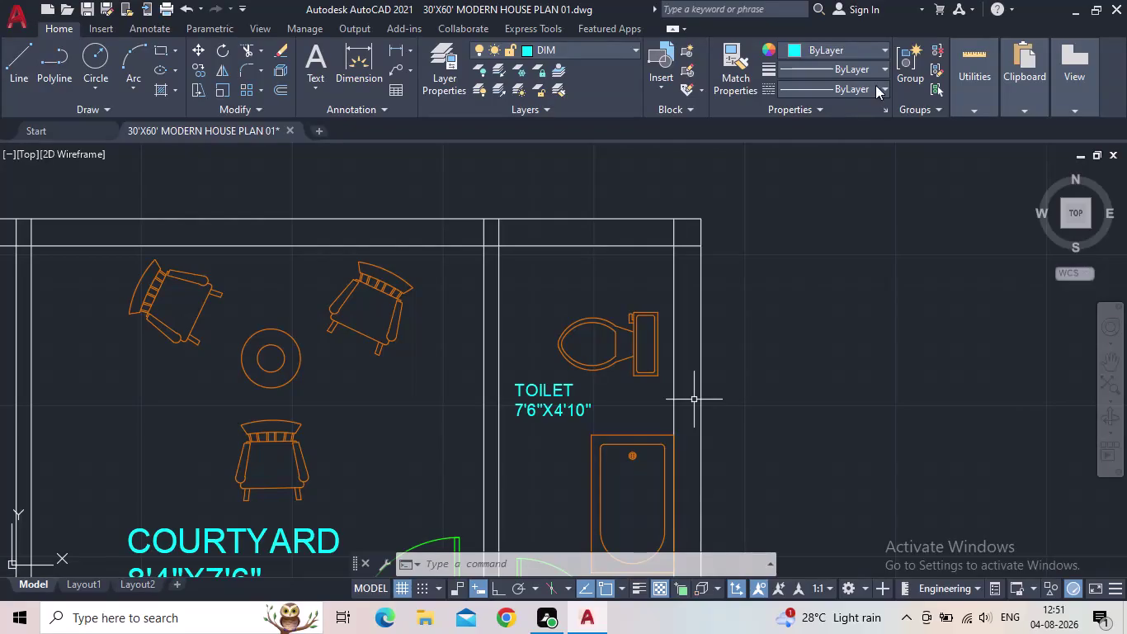
Open the bedroom label beside the double bed and select its old text.
middle_drag(638, 402, 663, 264)
scroll(down, 3)
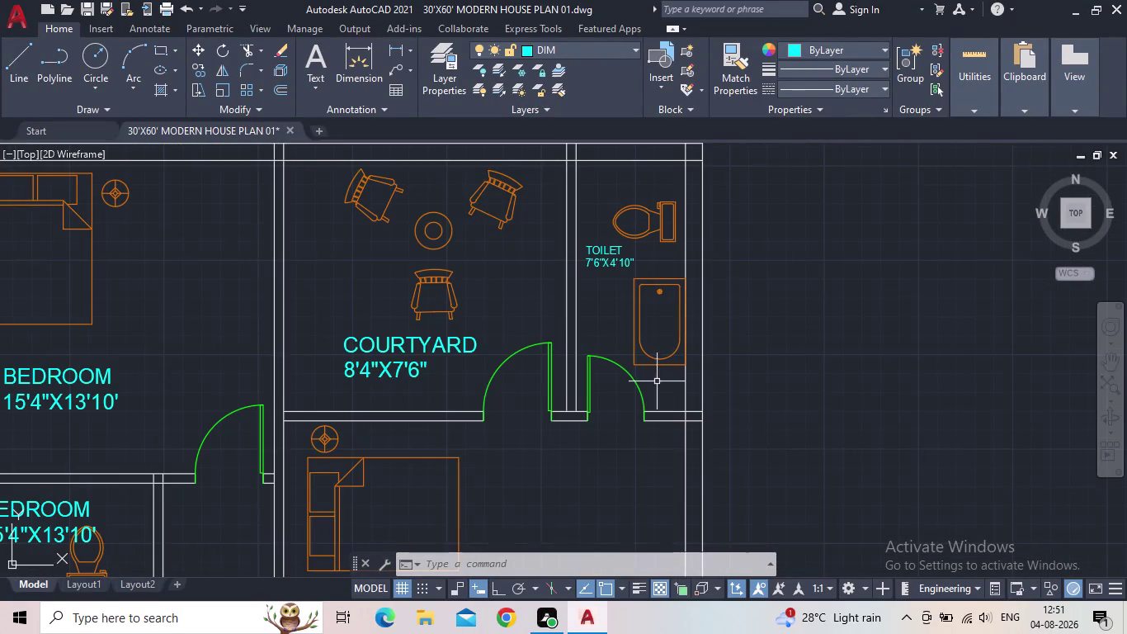
middle_drag(659, 409, 670, 375)
middle_drag(589, 390, 563, 214)
scroll(down, 3)
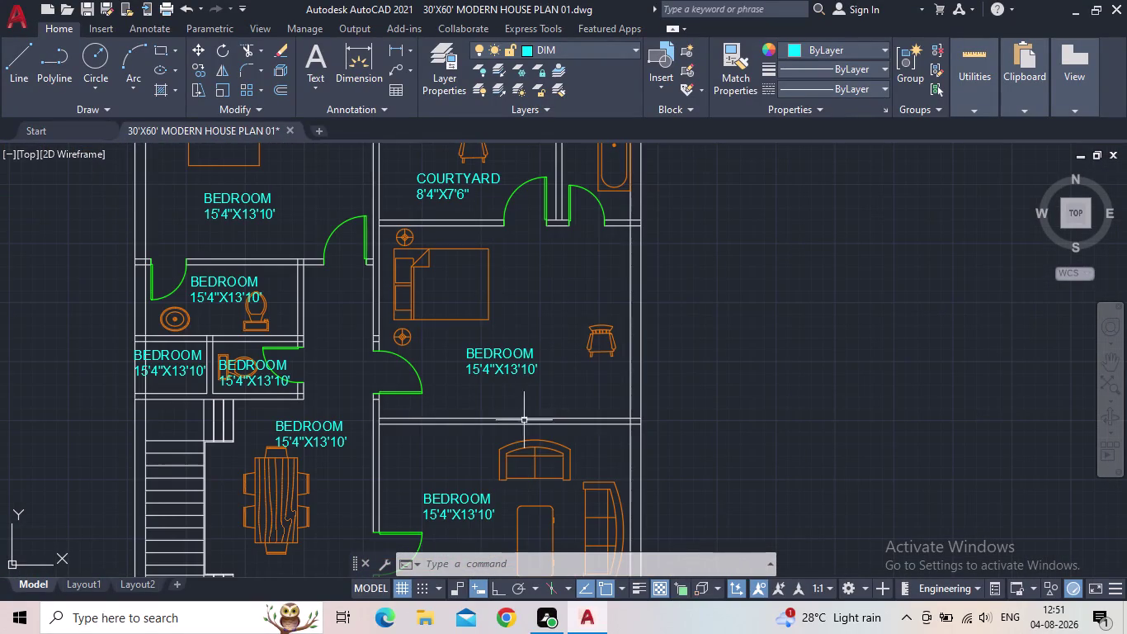
double_click(515, 366)
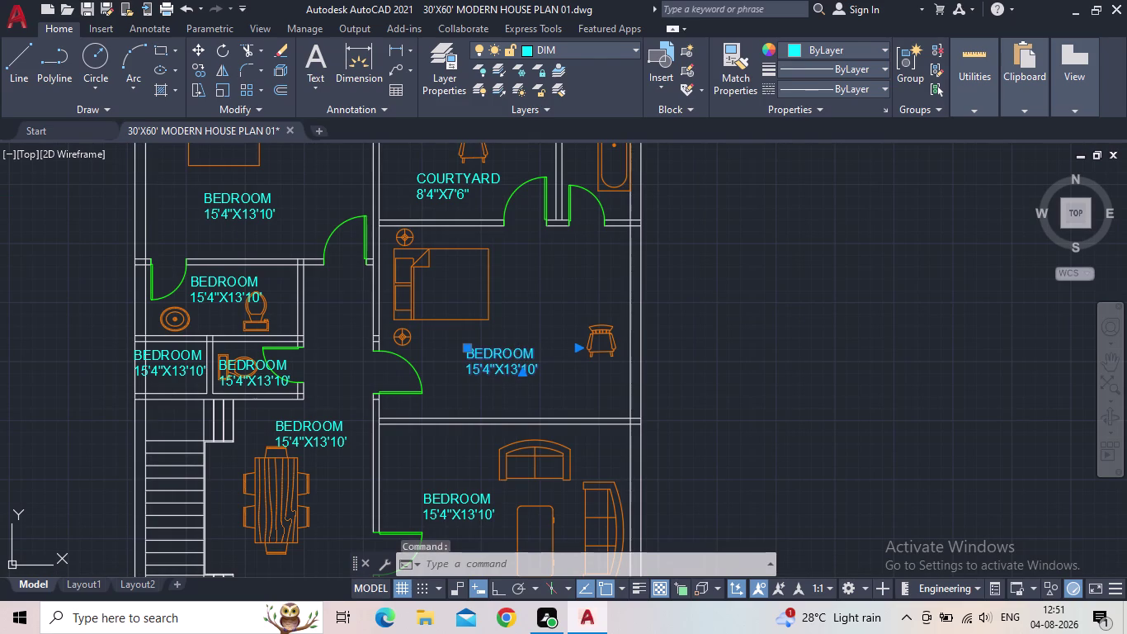
drag(552, 372, 457, 350)
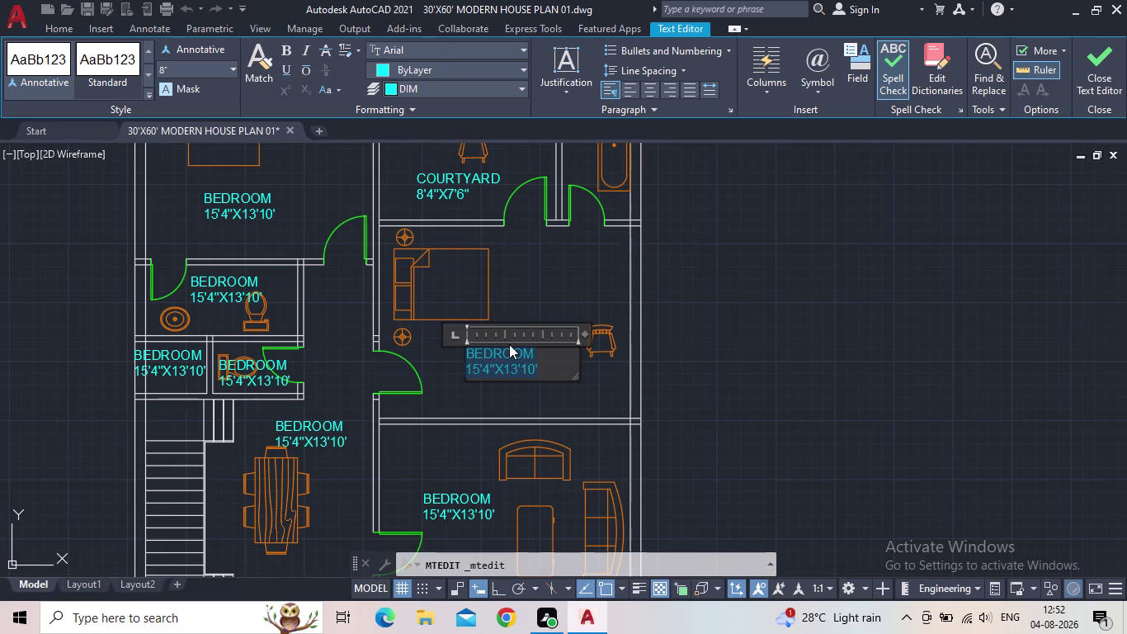
Replace it with BEDROOM and 16'0"X13'7" on a second line, then close the editor.
text(BED)
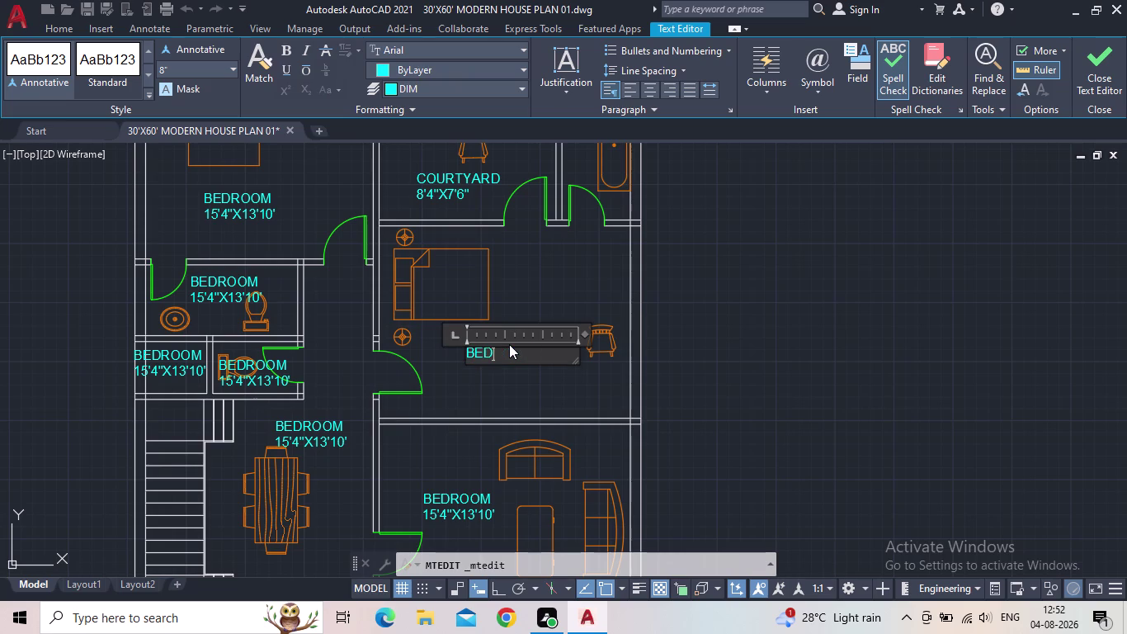
text(ROO)
key(m)
key(Return)
text(16)
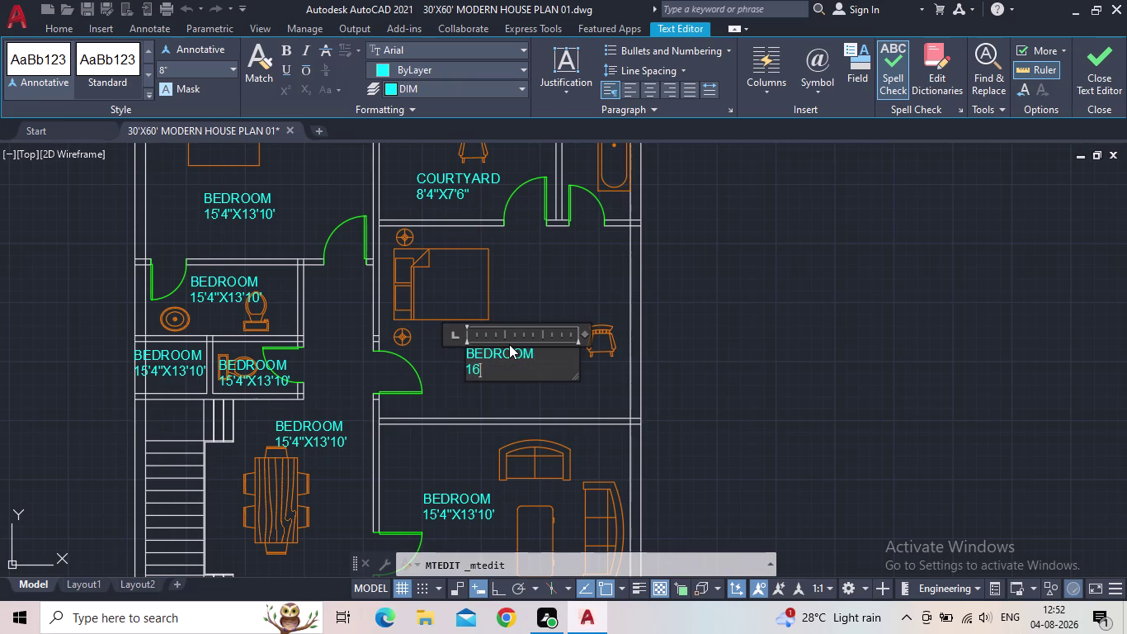
text('0")
key(x)
text(13)
text(')
text(7")
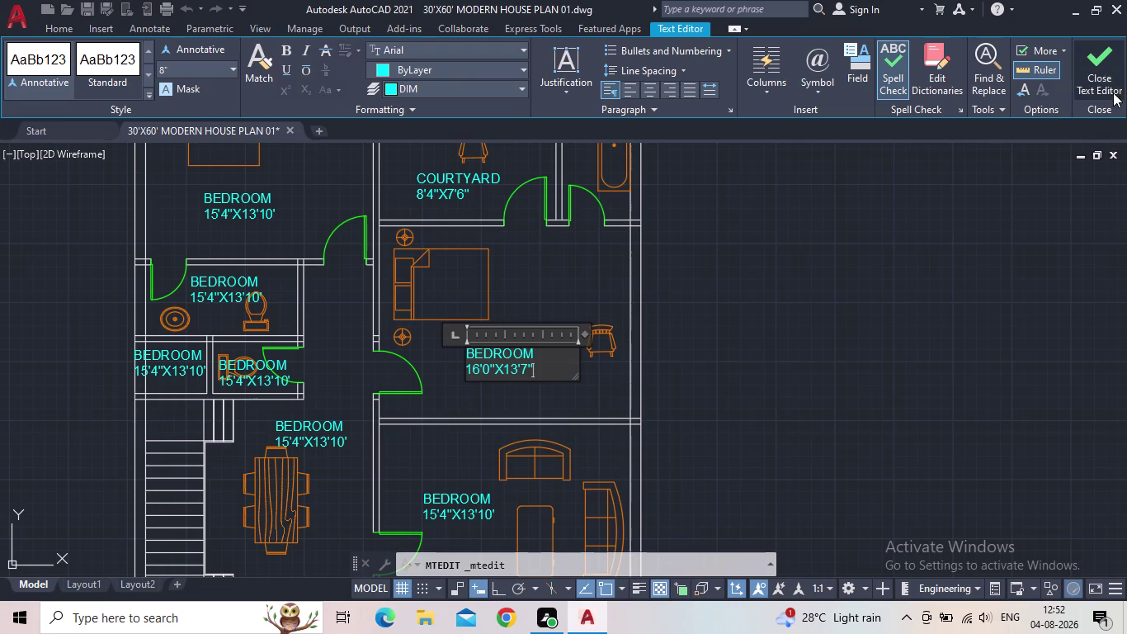
click(1107, 69)
middle_drag(697, 348, 731, 292)
scroll(down, 3)
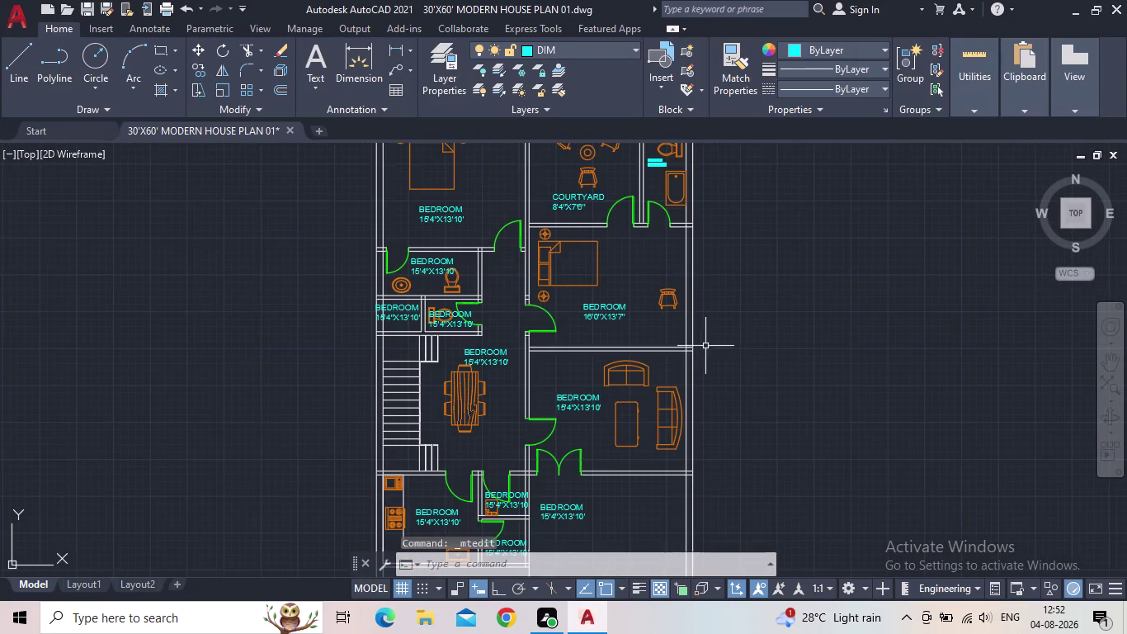
Open the small room's label near the stairs and select its old text.
middle_drag(635, 345, 639, 372)
scroll(up, 3)
middle_drag(664, 299, 739, 263)
double_click(399, 371)
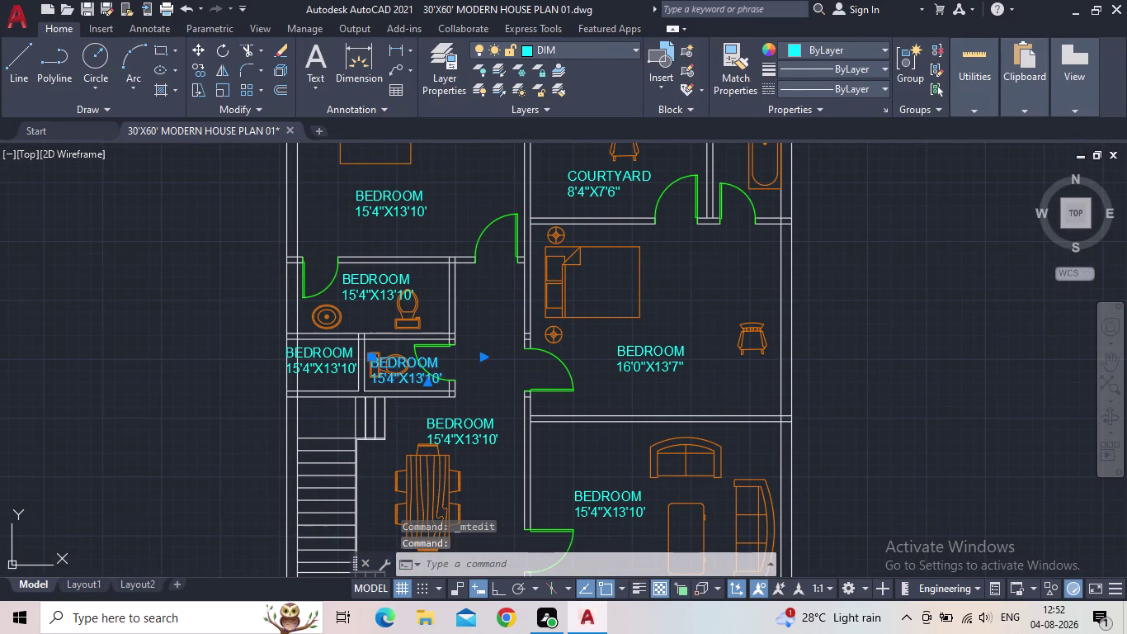
drag(452, 379, 348, 367)
Type TOILET with 6'0"X4'4" on a second line.
text(T)
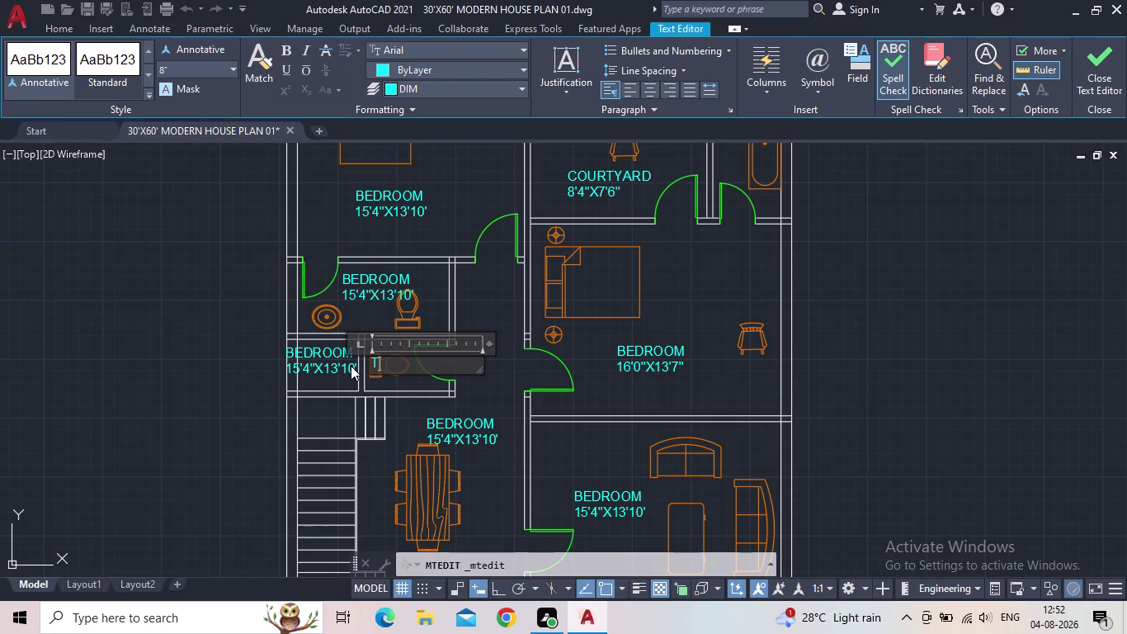
text(OILET)
key(Return)
text(6)
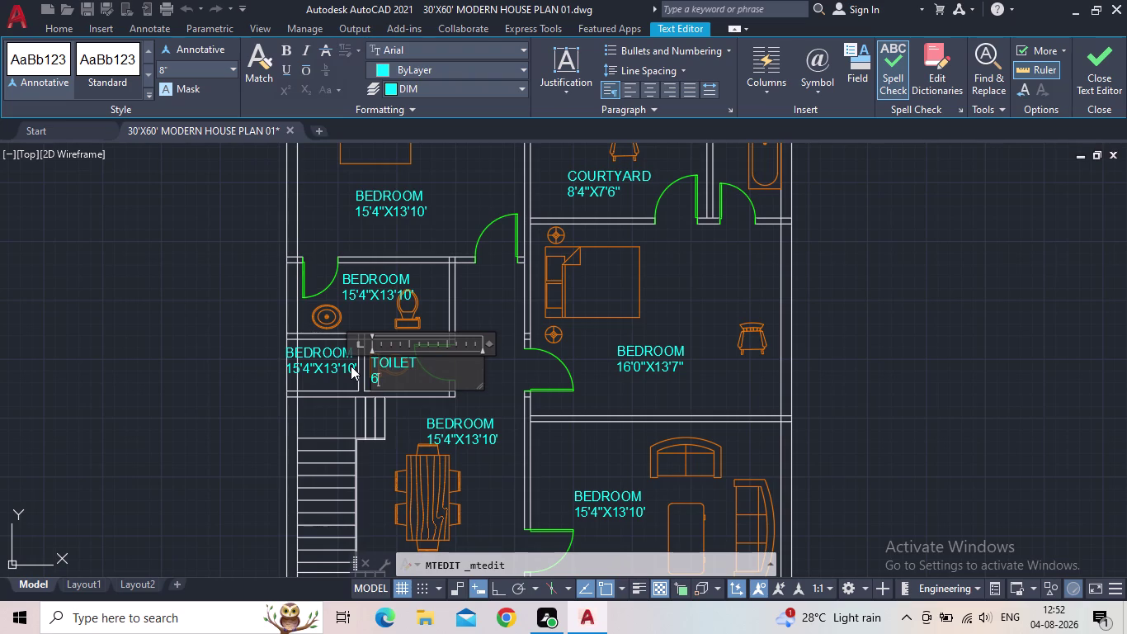
text('0")
key(x)
text(4')
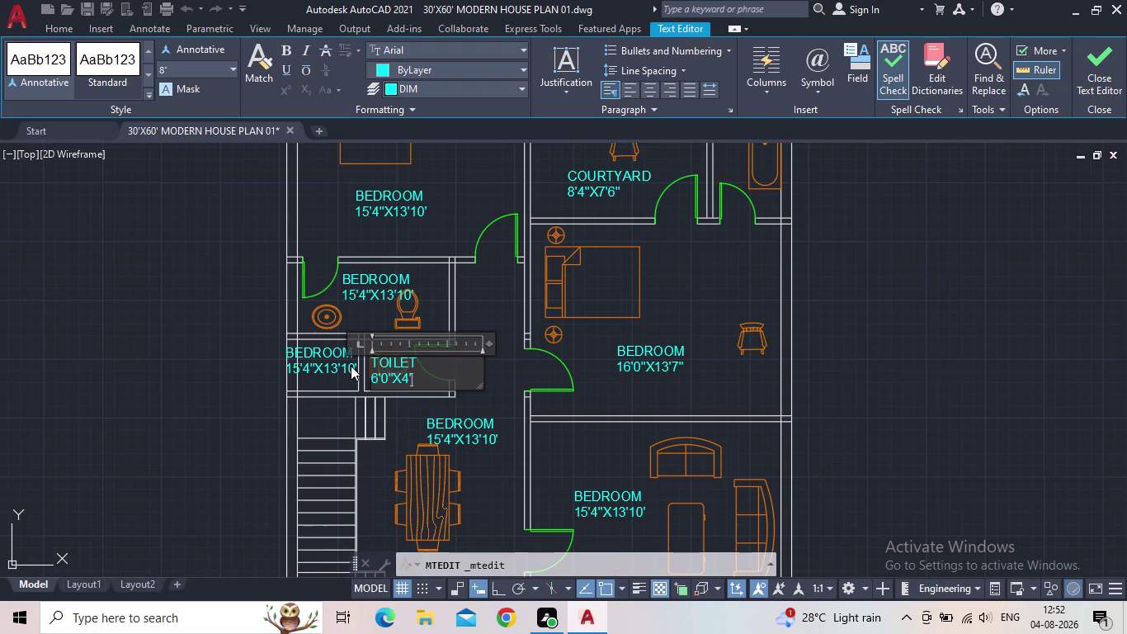
key(4)
key(shift+quotedbl)
Set the TOILET label's text height to 5" and close the editor.
drag(426, 377, 370, 363)
click(207, 66)
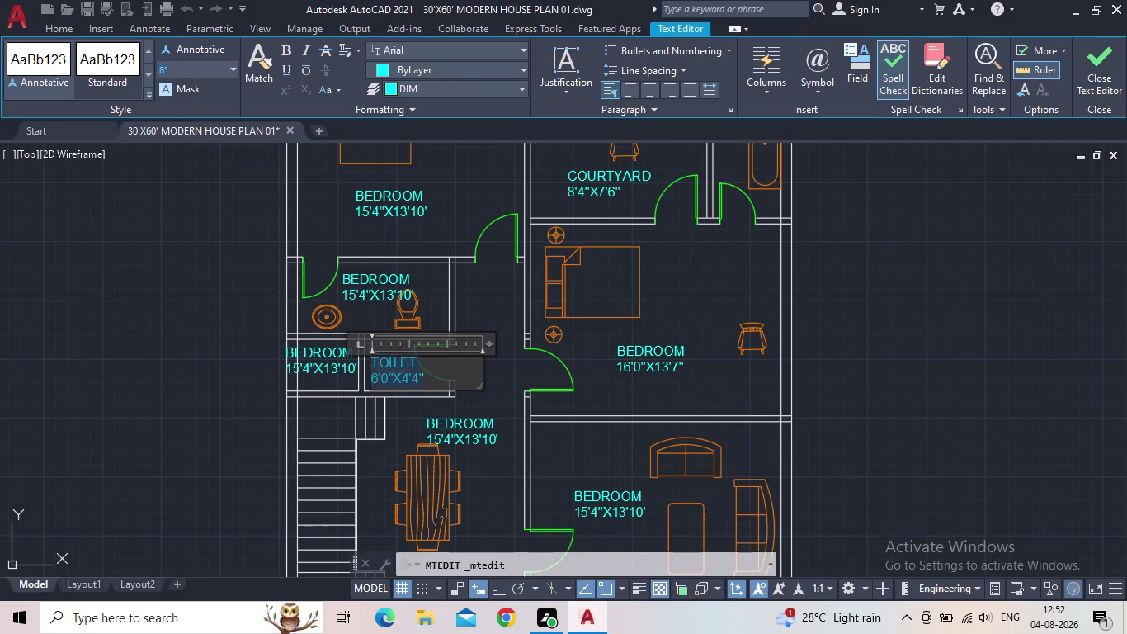
text(5")
key(Return)
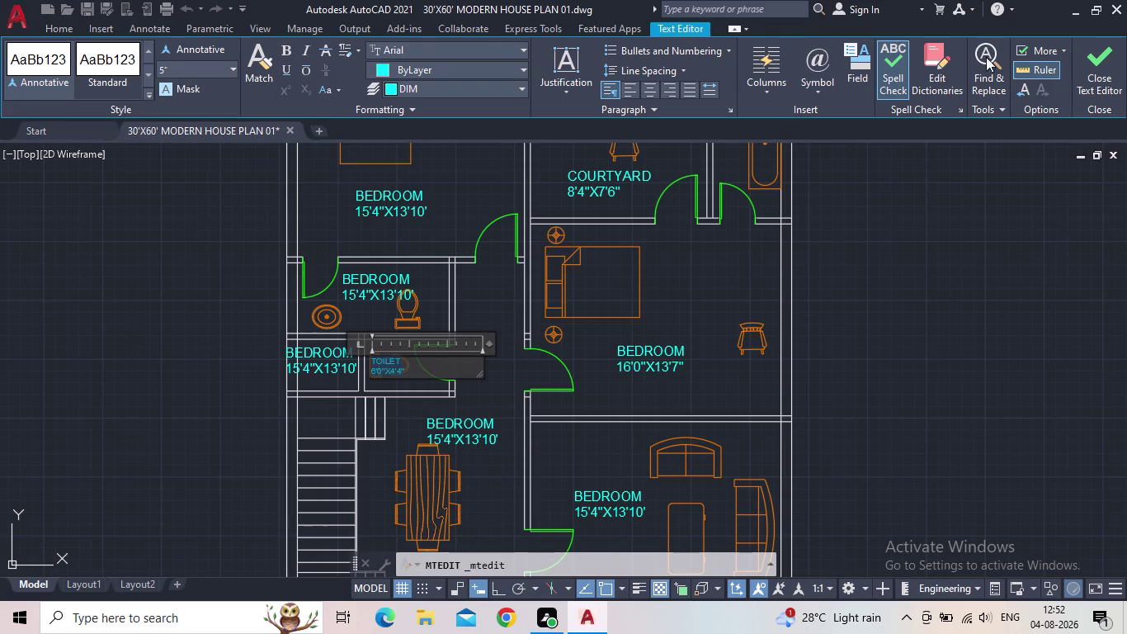
click(1100, 73)
Move the TOILET label beside the toilet fixture.
scroll(up, 3)
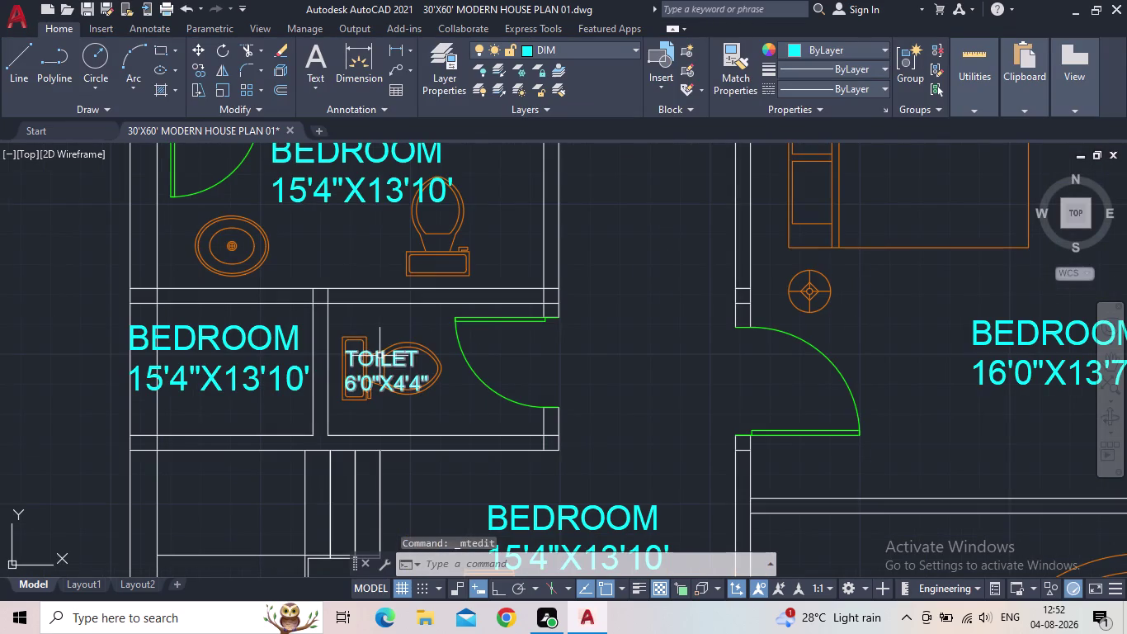
click(379, 355)
click(348, 352)
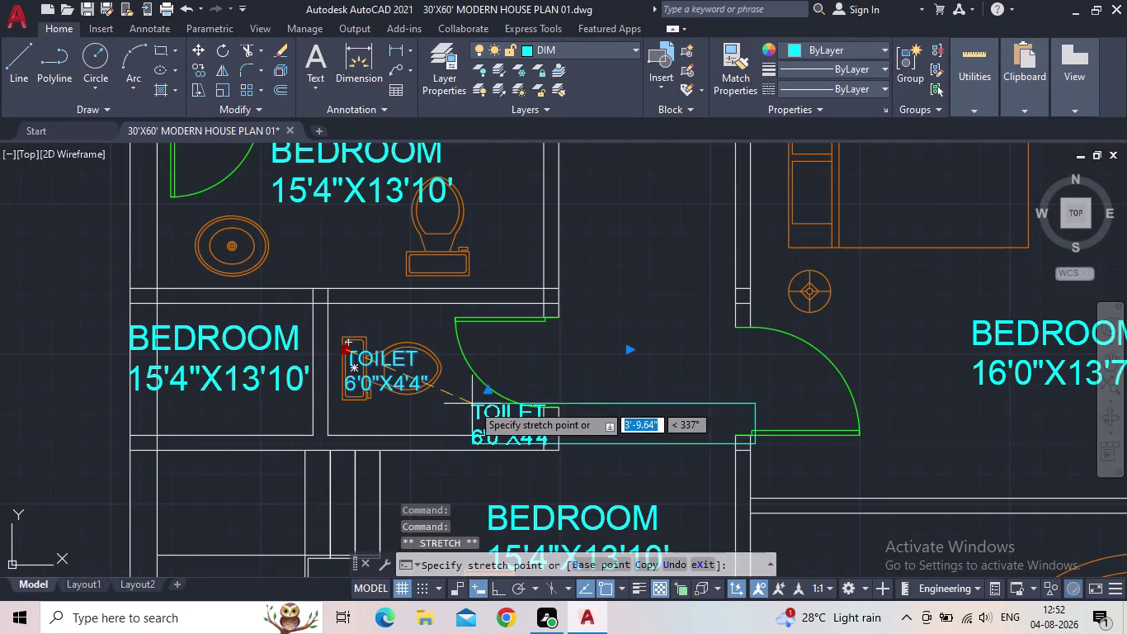
click(443, 380)
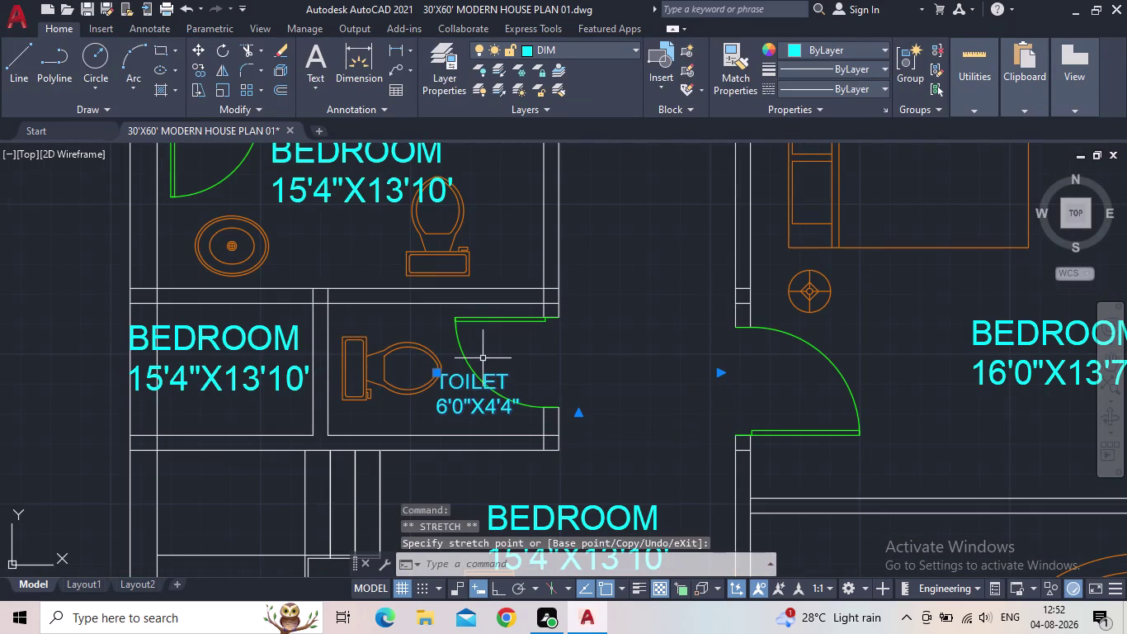
key(Escape)
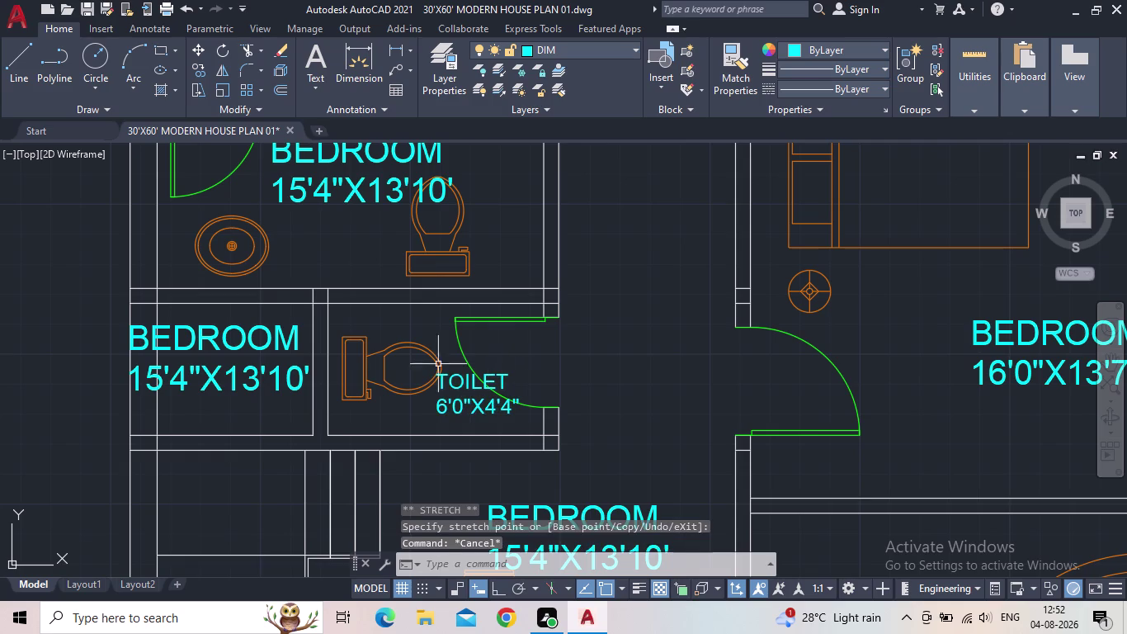
double_click(244, 336)
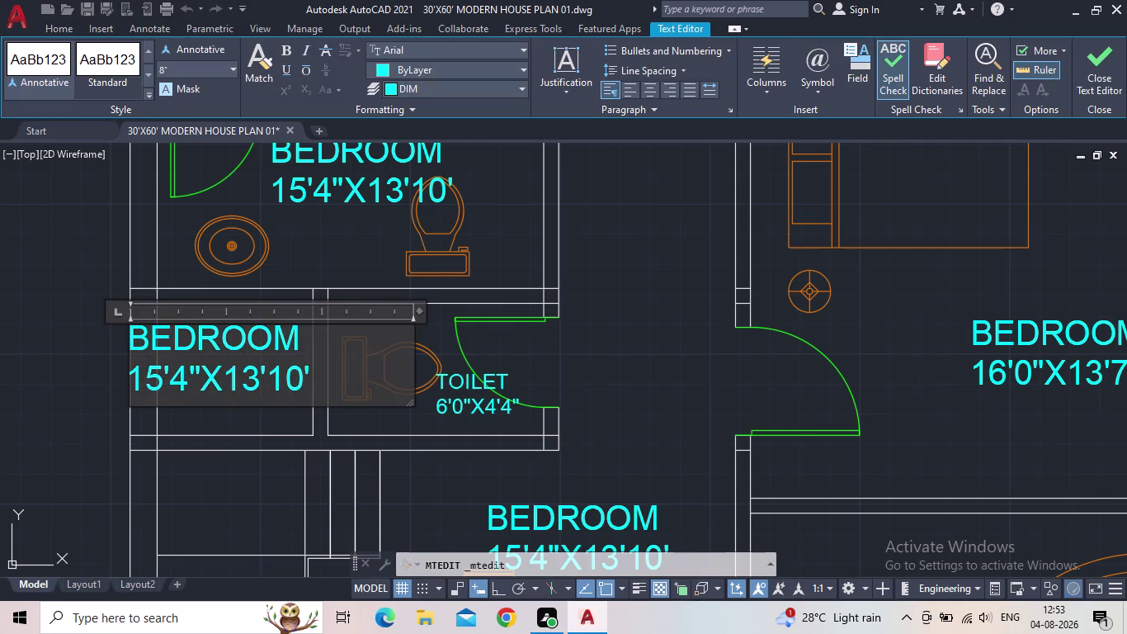
Replace the neighbouring label's text with OUT OUT and 4'4"X3'8".
drag(325, 379, 130, 342)
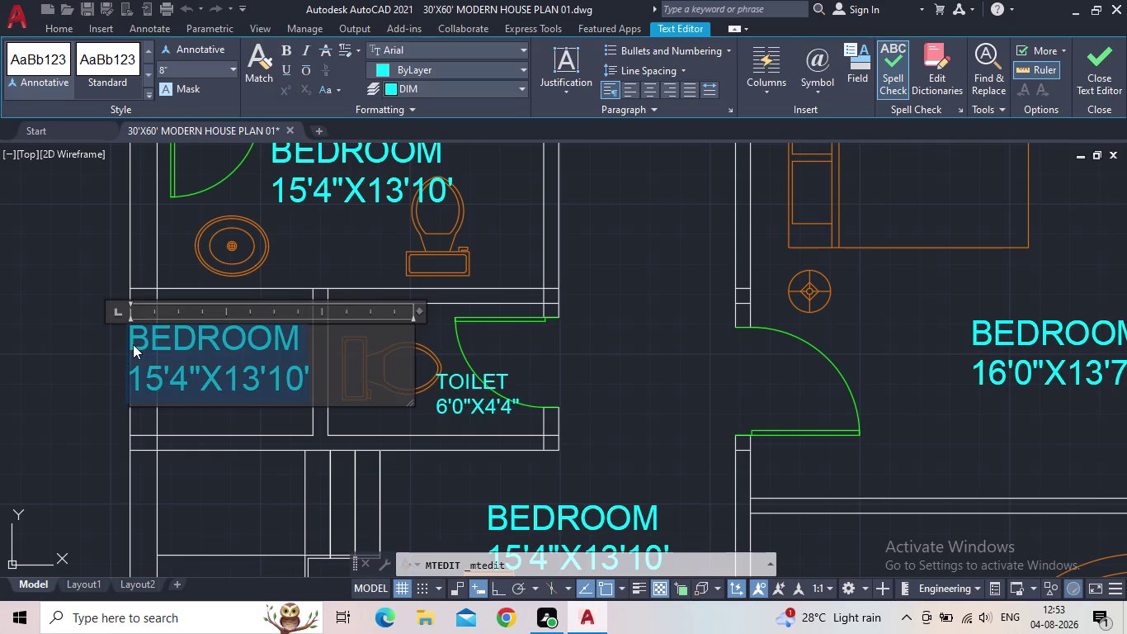
text(O)
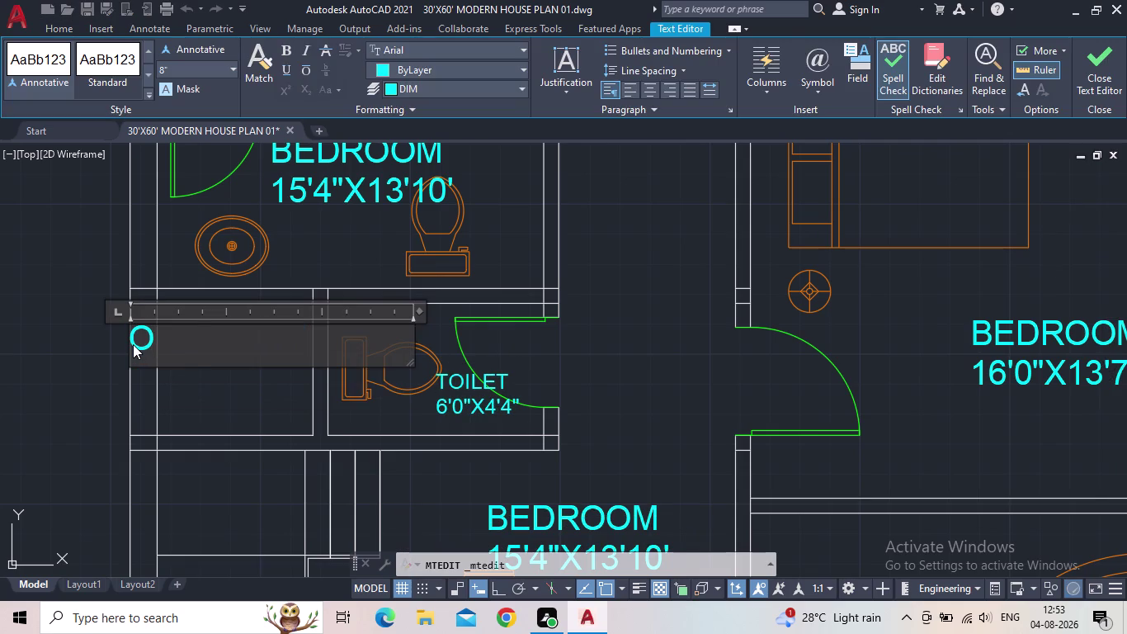
text(UT OU)
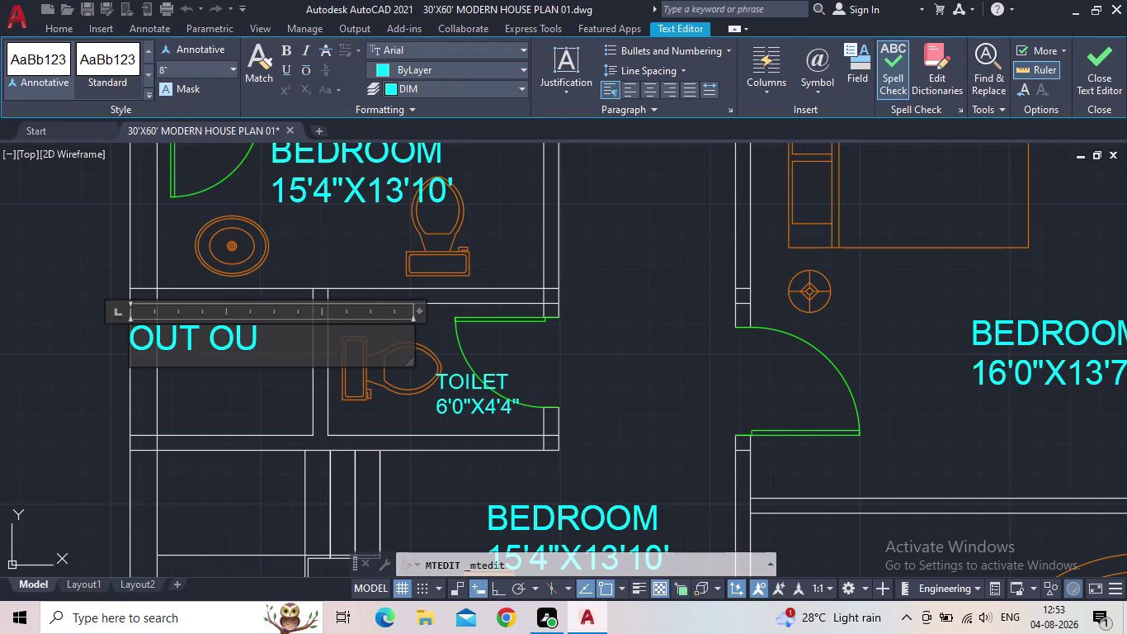
text(T)
key(Return)
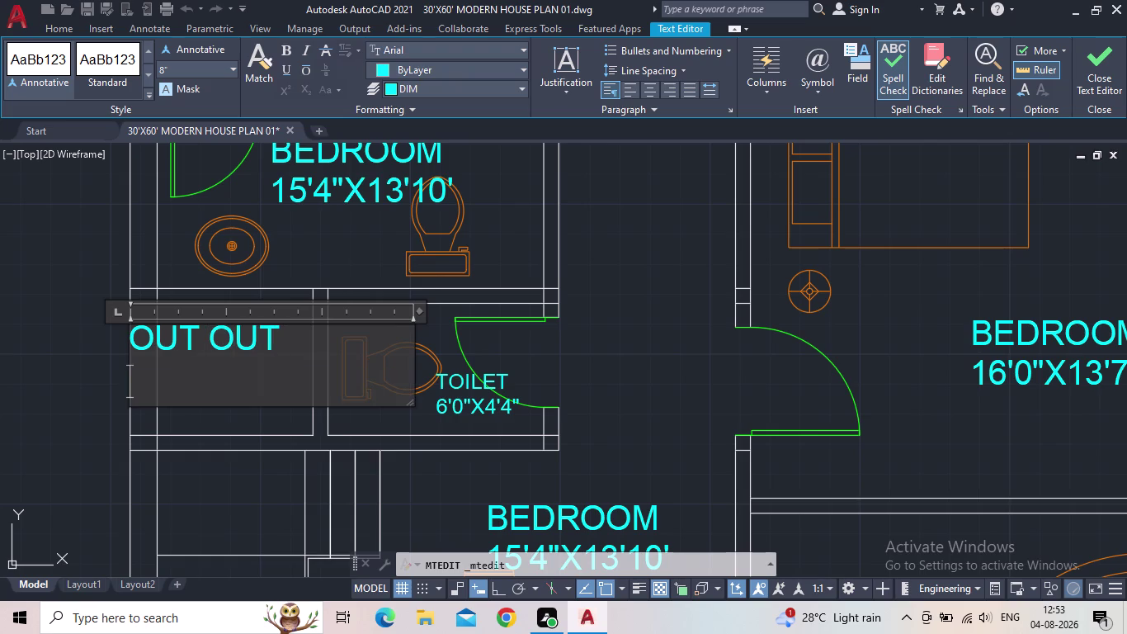
text(4'4)
text(")
key(x)
text(3'8")
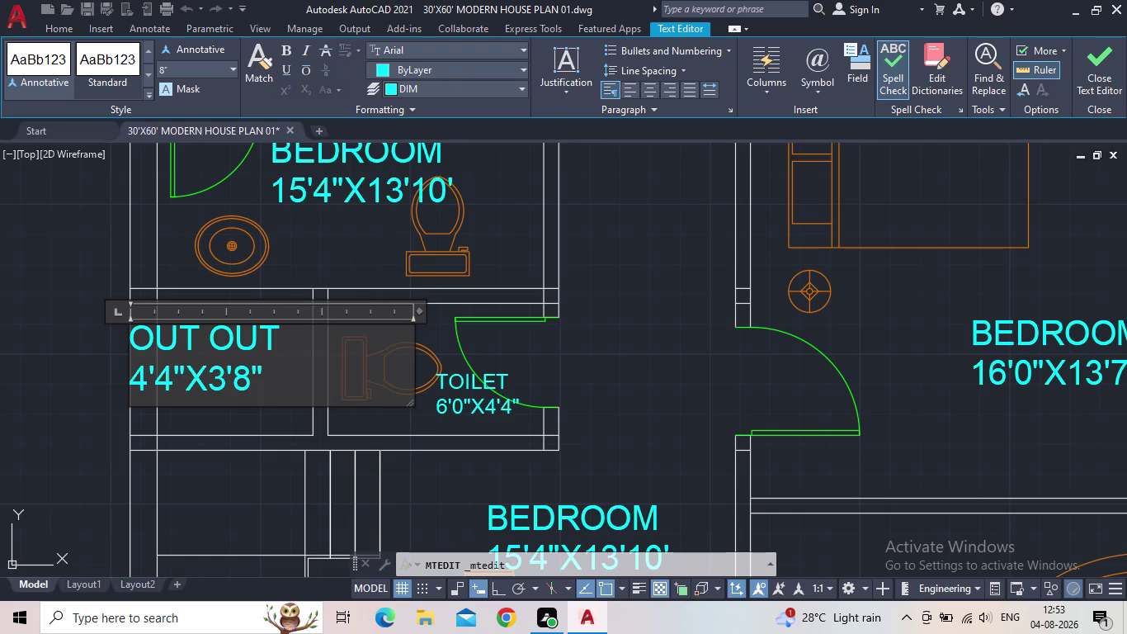
Set the OUT OUT label's text height to 5" and close the editor.
drag(325, 384, 154, 355)
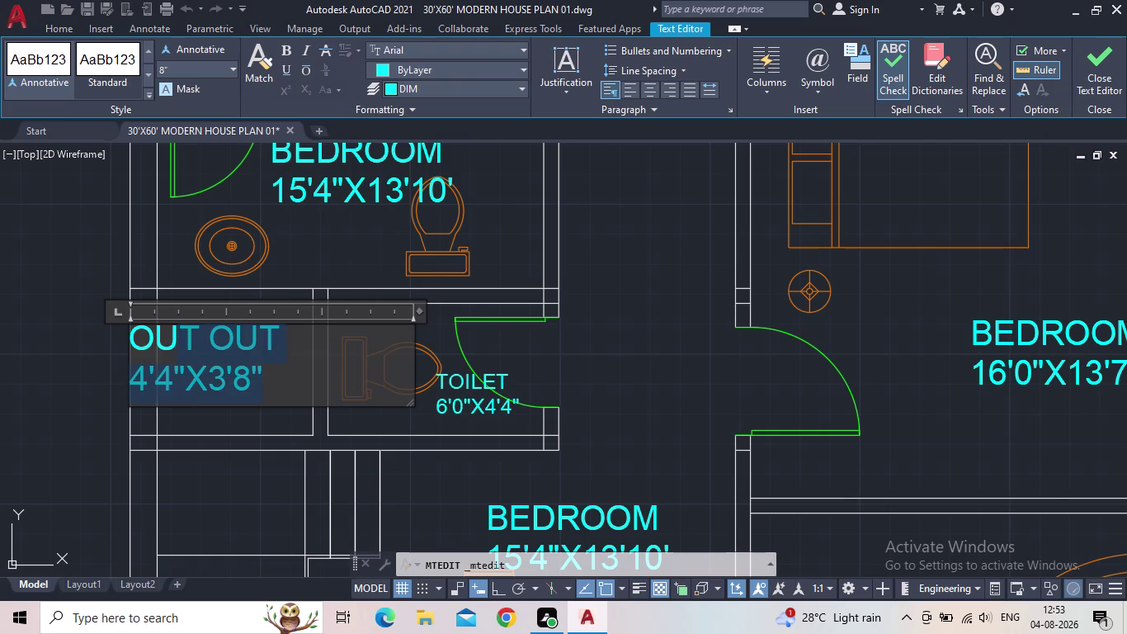
drag(154, 355, 91, 352)
click(189, 69)
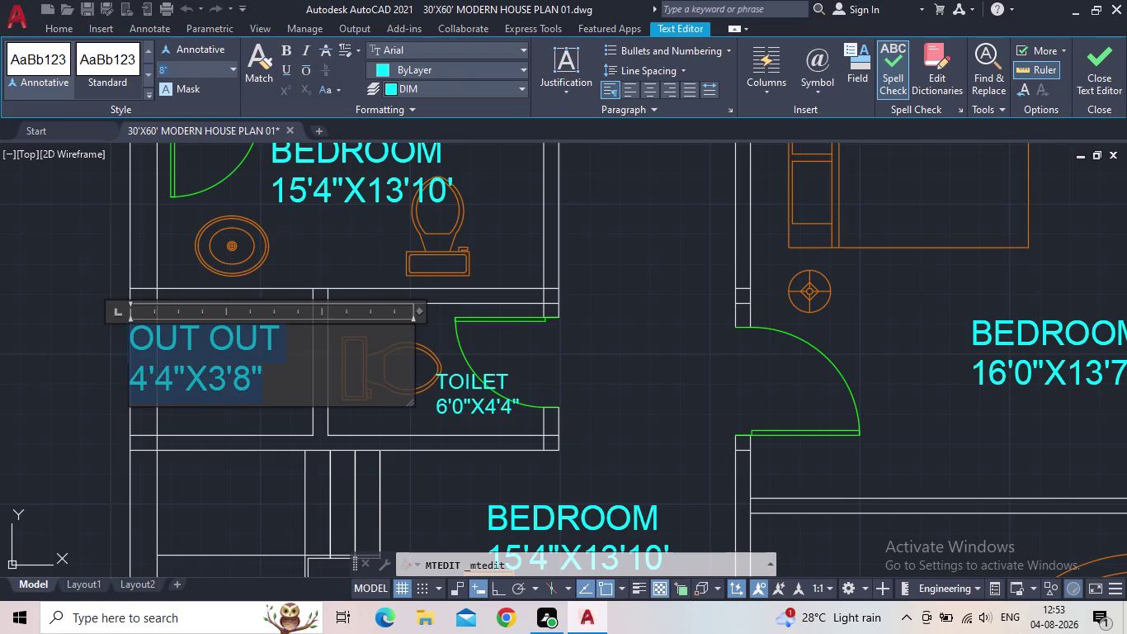
text(5")
key(Return)
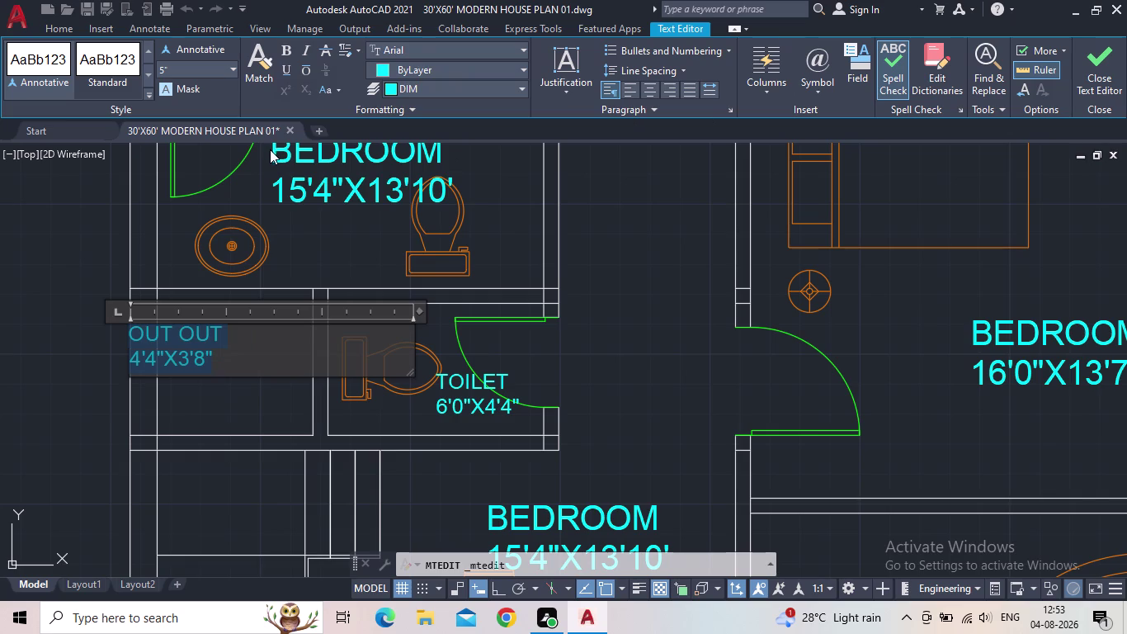
click(1113, 70)
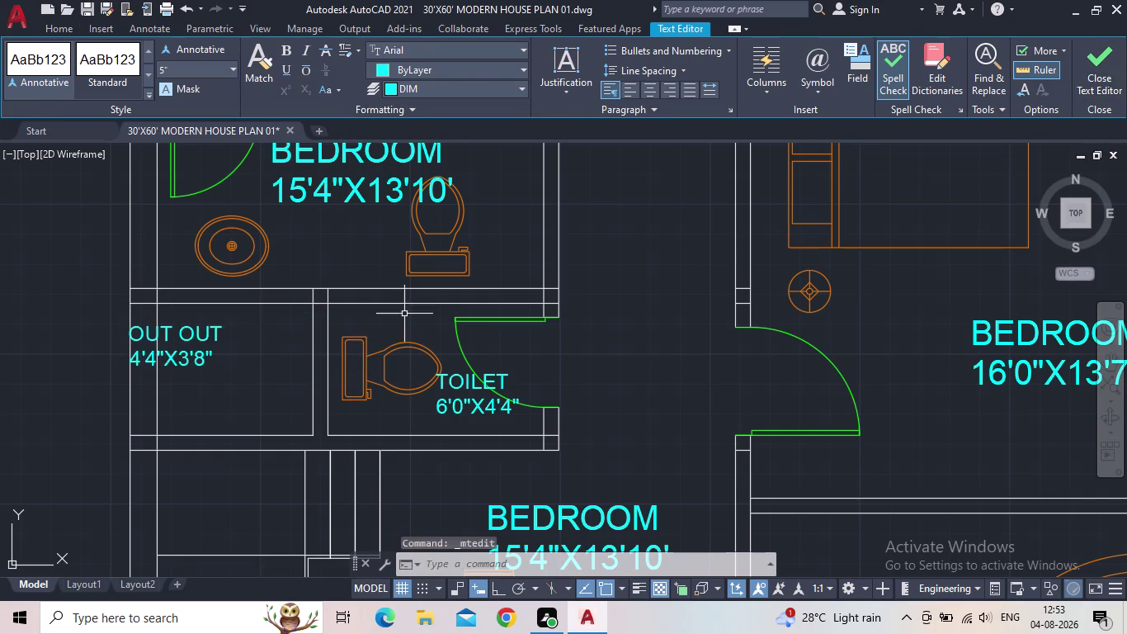
Move the OUT OUT label inside the small room beside the toilet.
click(181, 335)
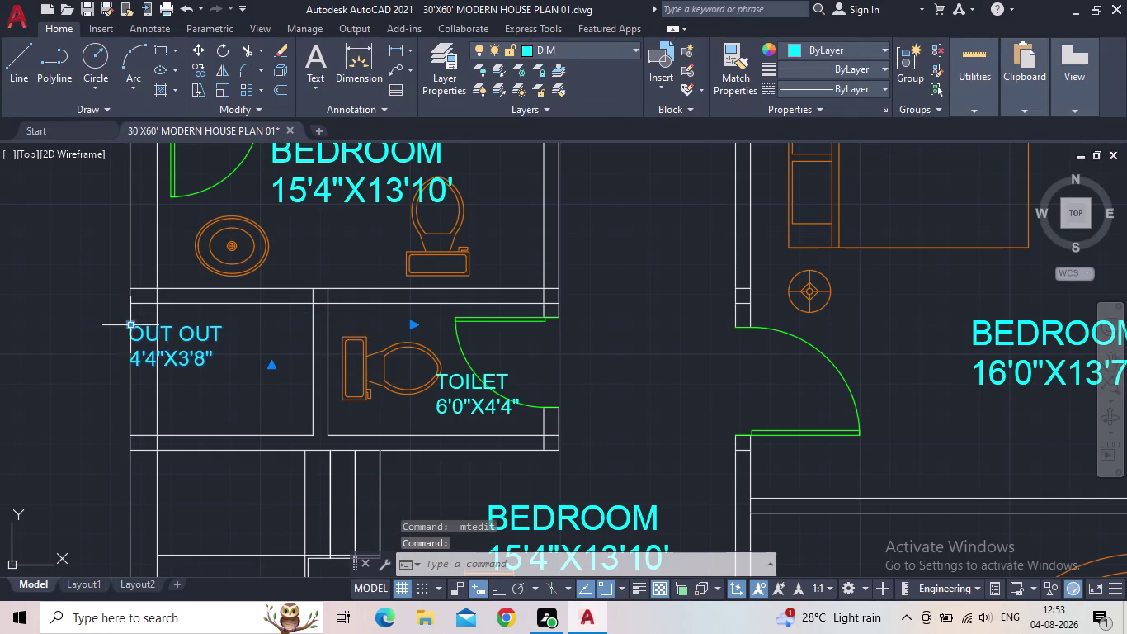
drag(130, 325, 141, 328)
scroll(up, 3)
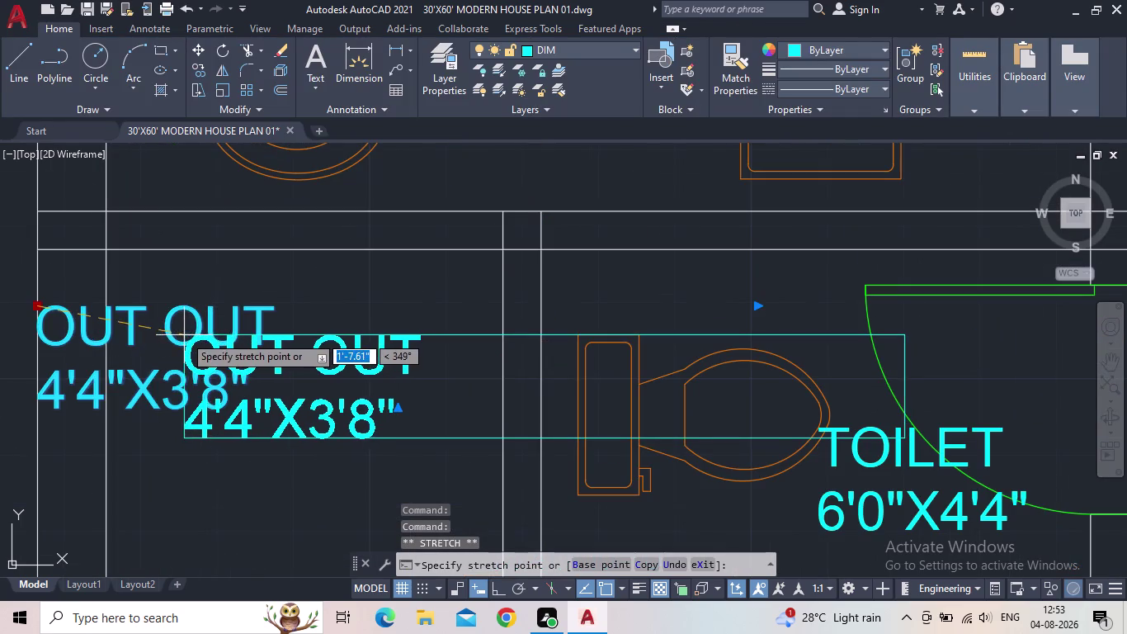
click(184, 335)
scroll(down, 3)
scroll(down, 3)
middle_drag(307, 389, 290, 389)
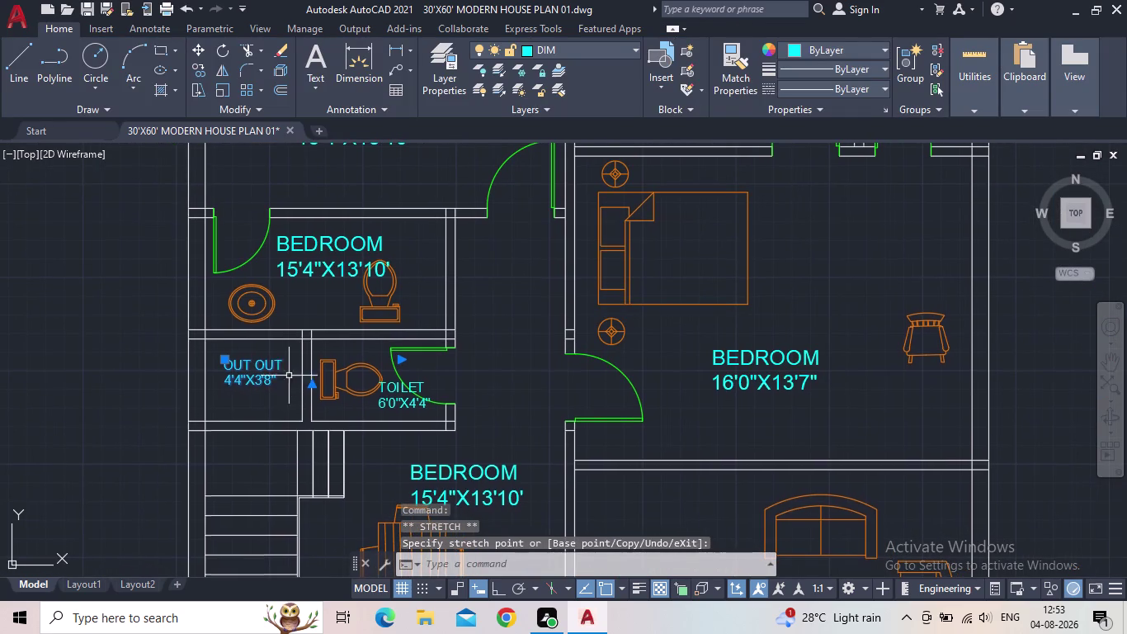
click(414, 401)
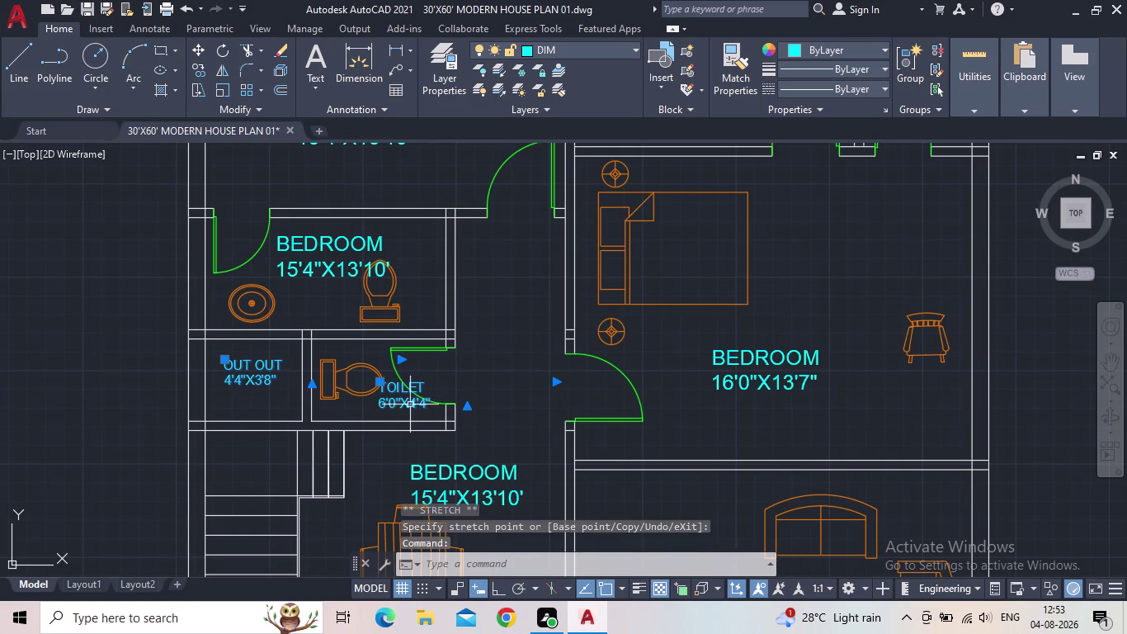
key(Escape)
double_click(329, 254)
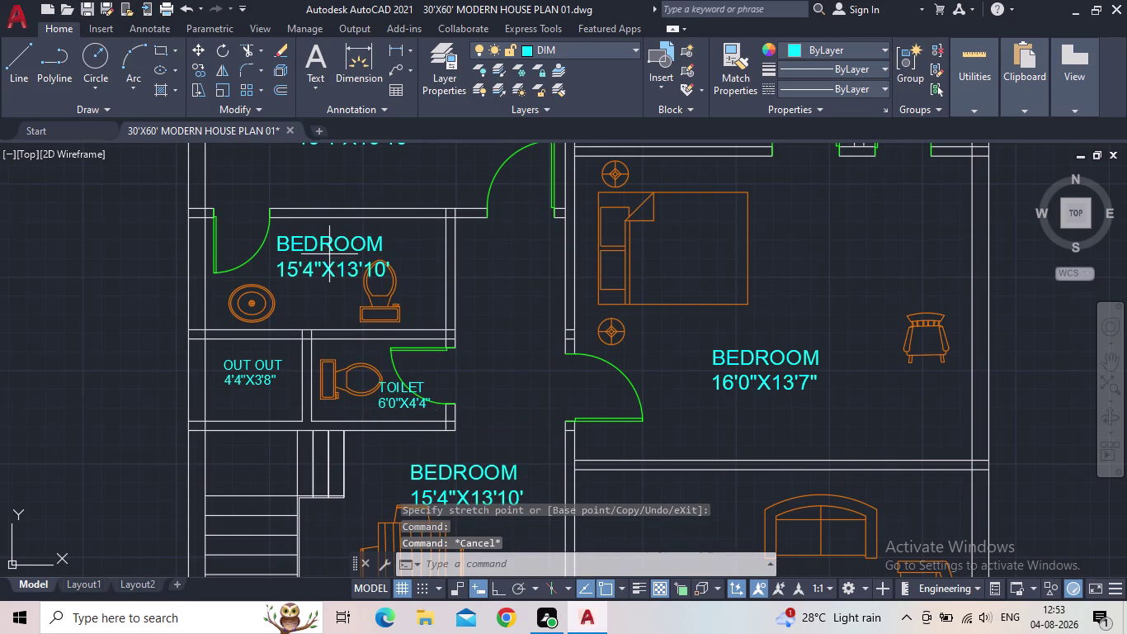
double_click(322, 245)
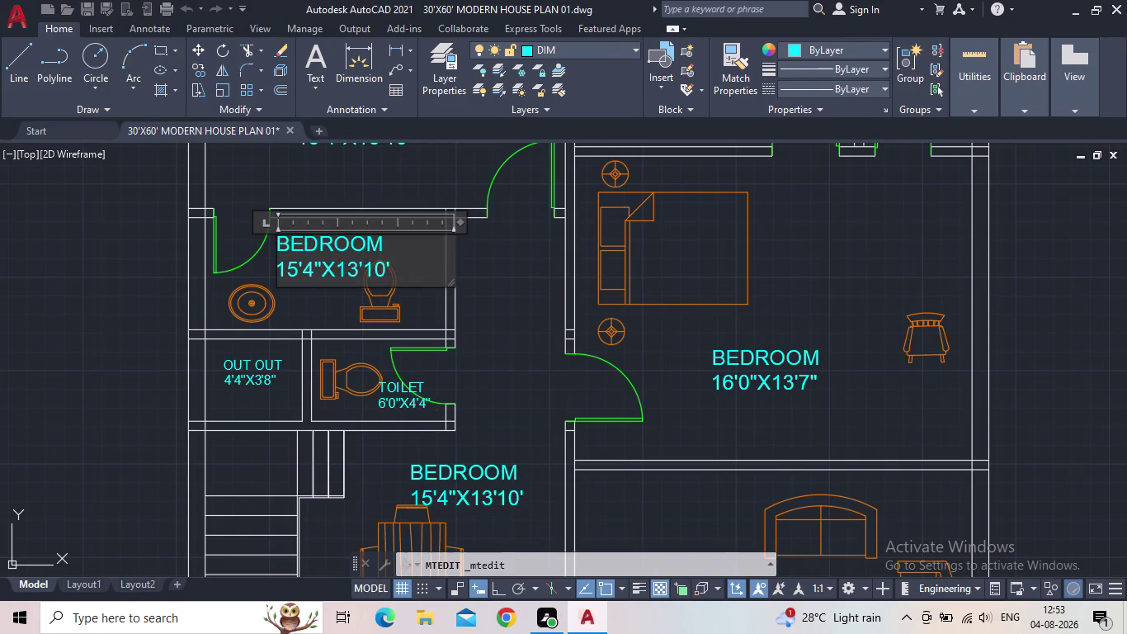
Replace the upper room's label with TOILET and 10'0"X5'0" on two lines.
drag(410, 277, 250, 248)
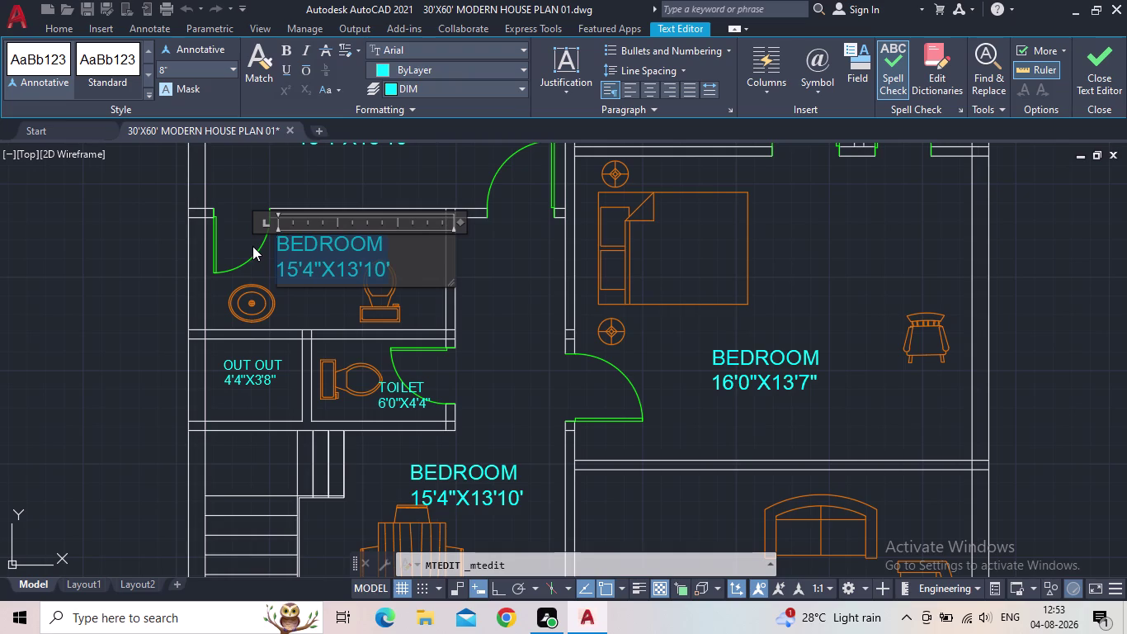
text(TOILET)
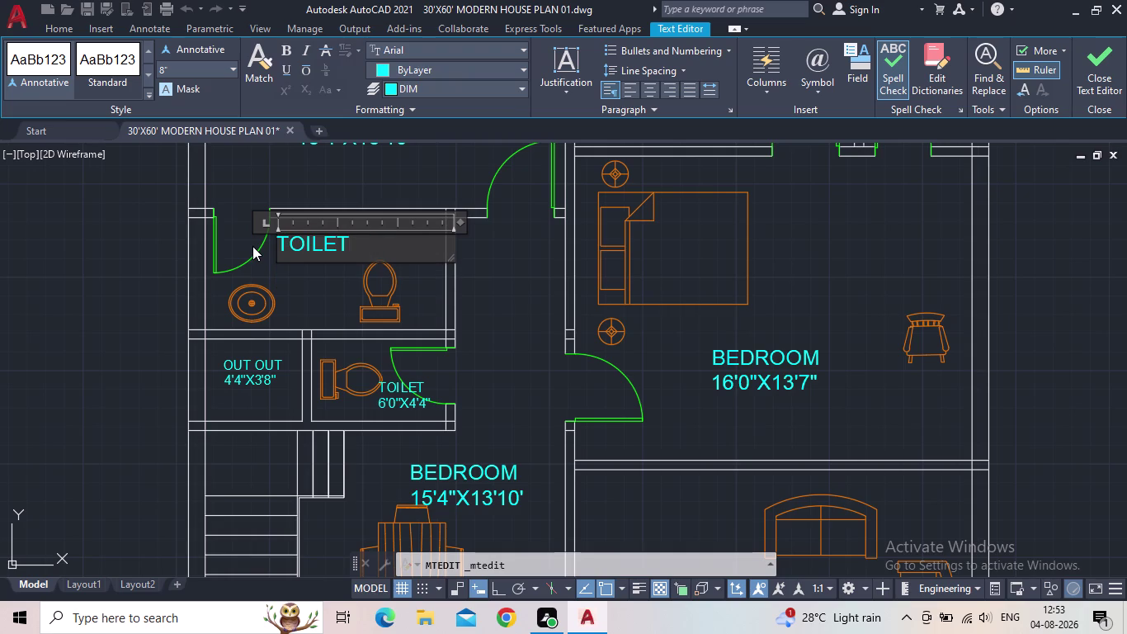
key(Return)
text(10')
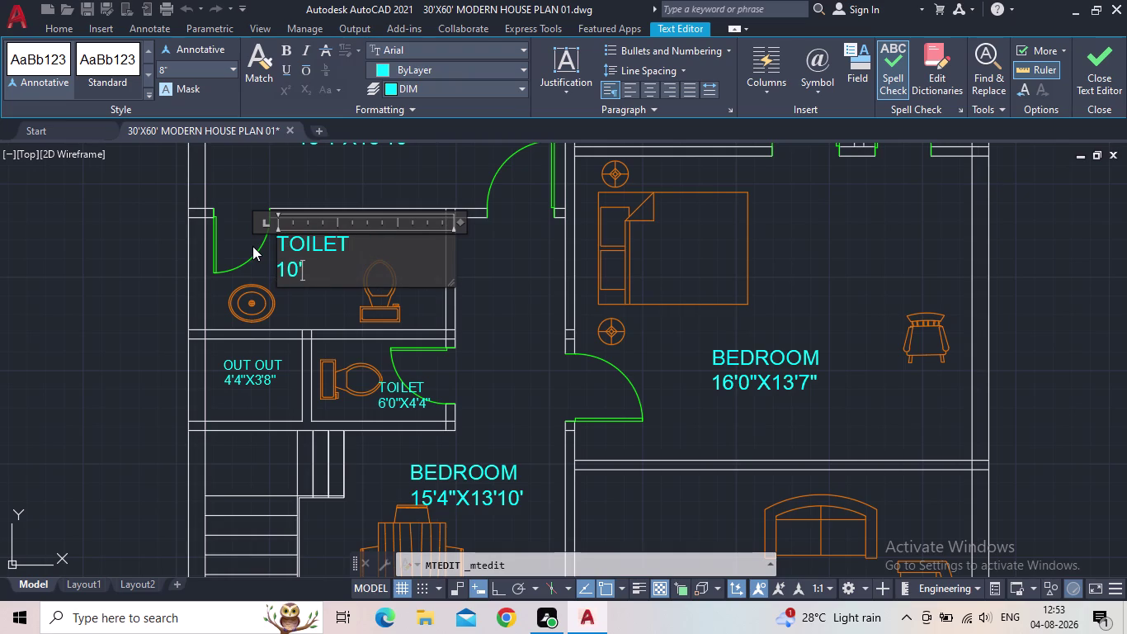
text(0")
key(x)
text(5')
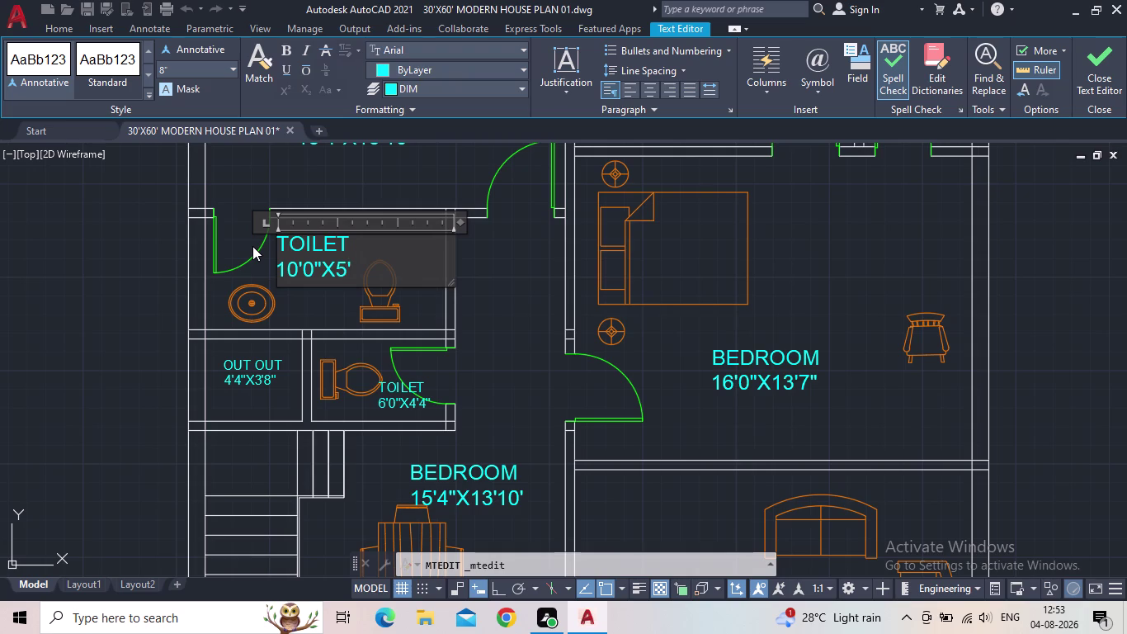
text(0")
Set the TOILET label's text height to 6" and close the editor.
drag(388, 271, 216, 236)
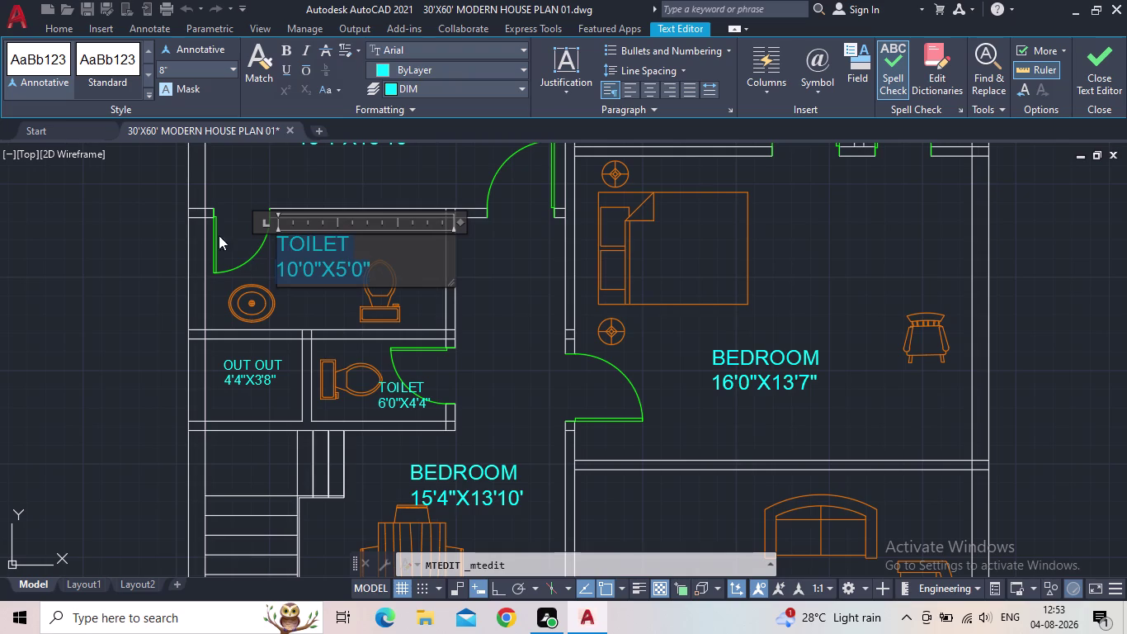
click(192, 66)
text(6)
text(")
key(Return)
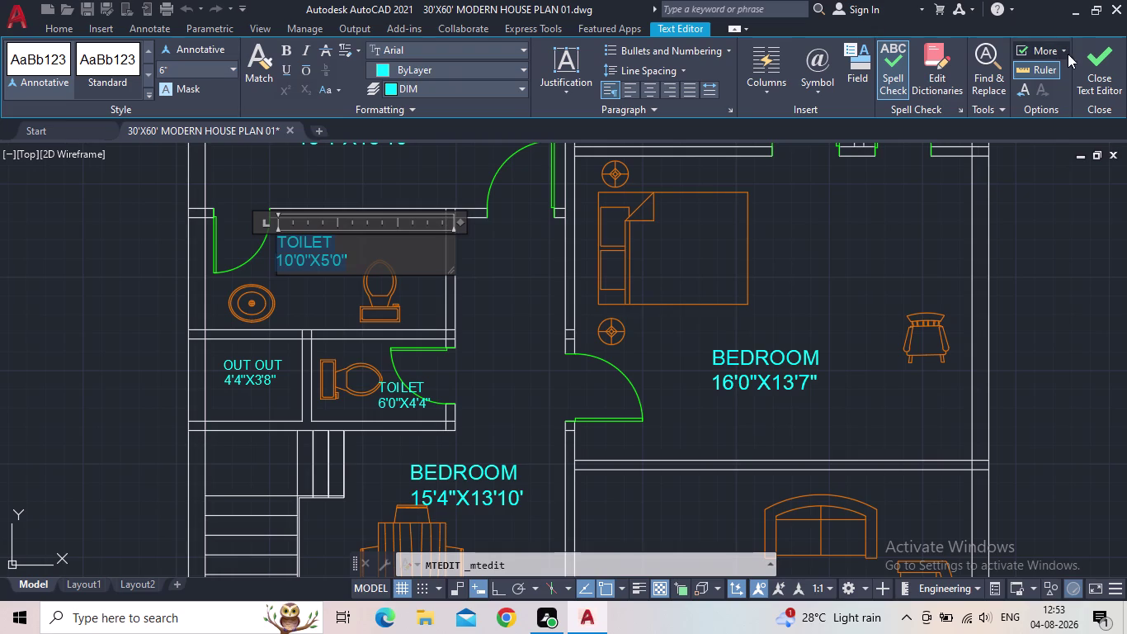
click(1092, 60)
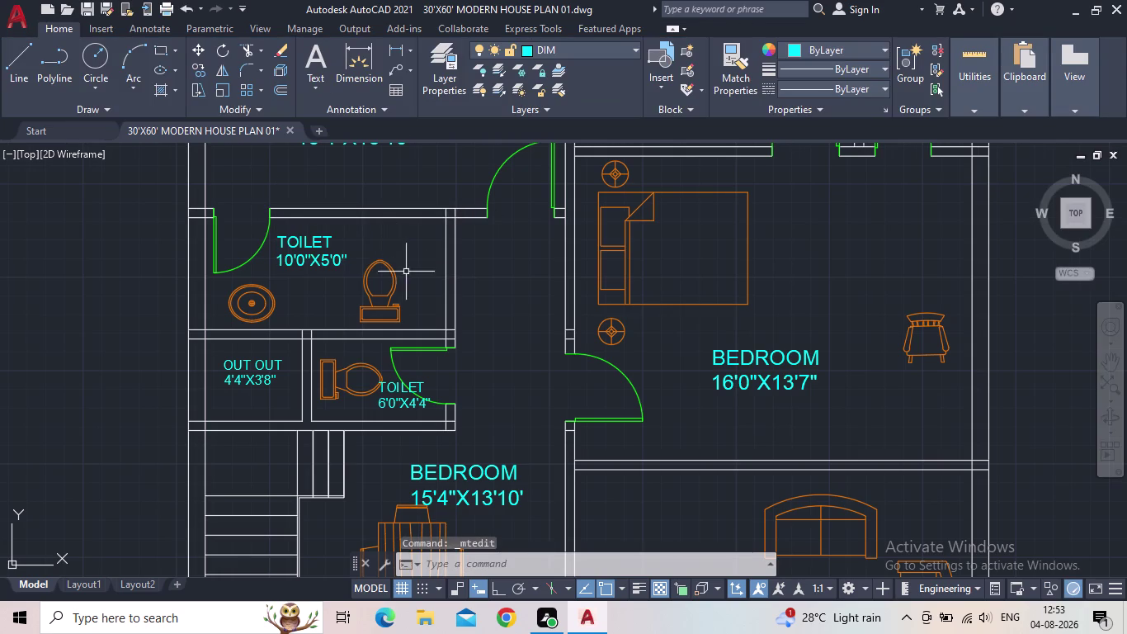
Pan to the dining table room and open its BEDROOM 15'4"X13'10' label for editing.
scroll(down, 3)
middle_drag(410, 288, 349, 231)
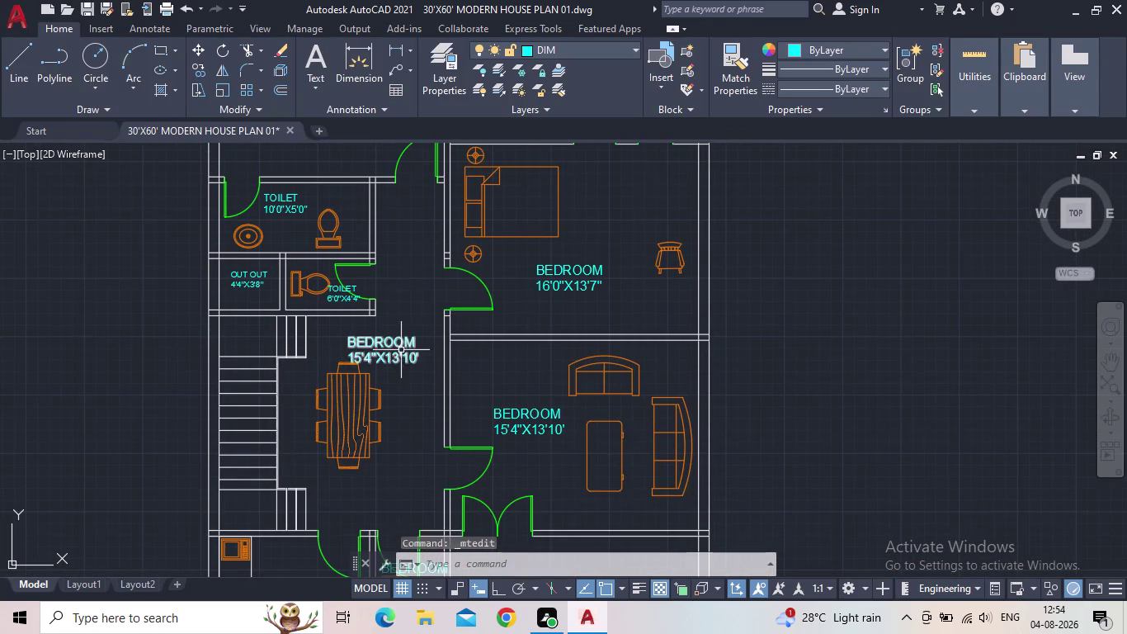
scroll(up, 3)
double_click(394, 345)
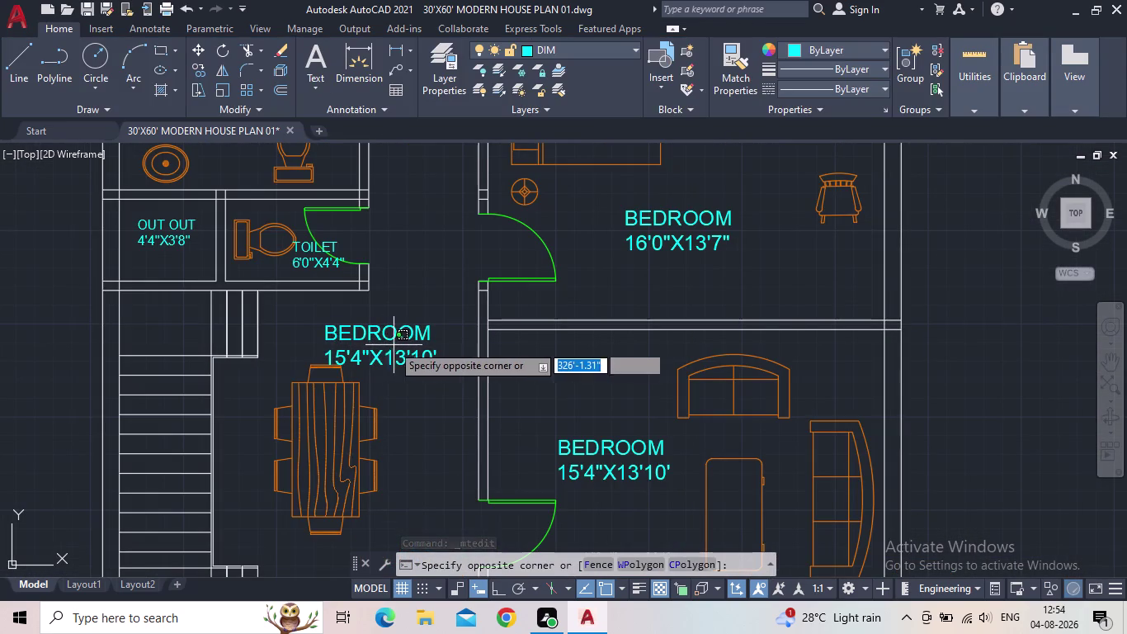
click(389, 331)
click(389, 332)
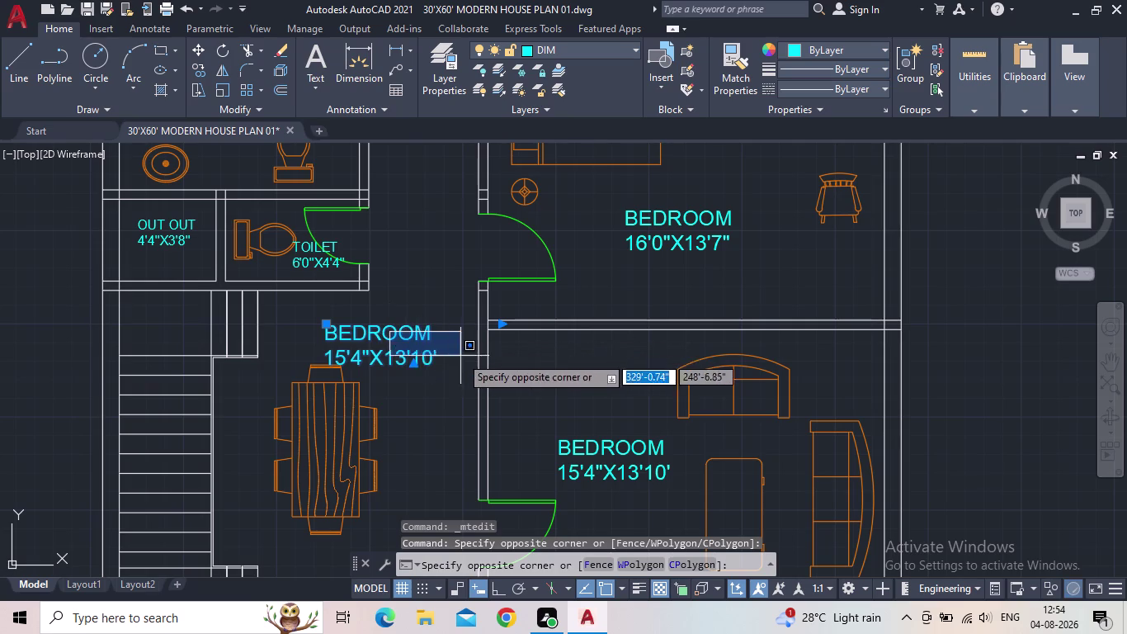
double_click(410, 337)
Retype the label as DINNING AREA with 6'0"X4'4" below and close the editor.
drag(467, 357, 319, 342)
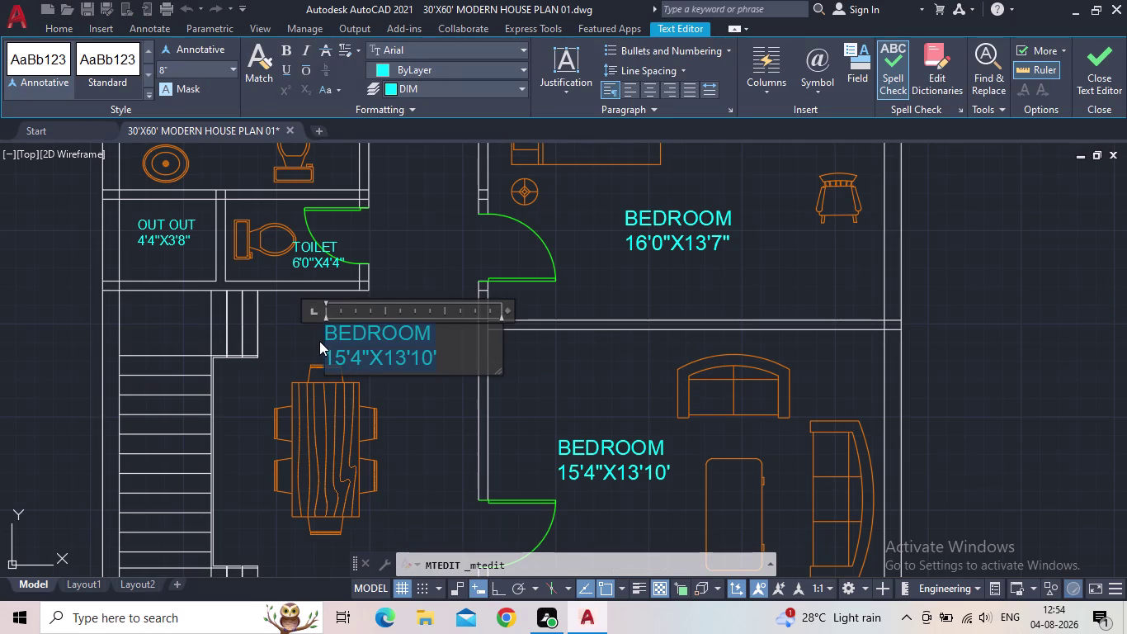
text(D)
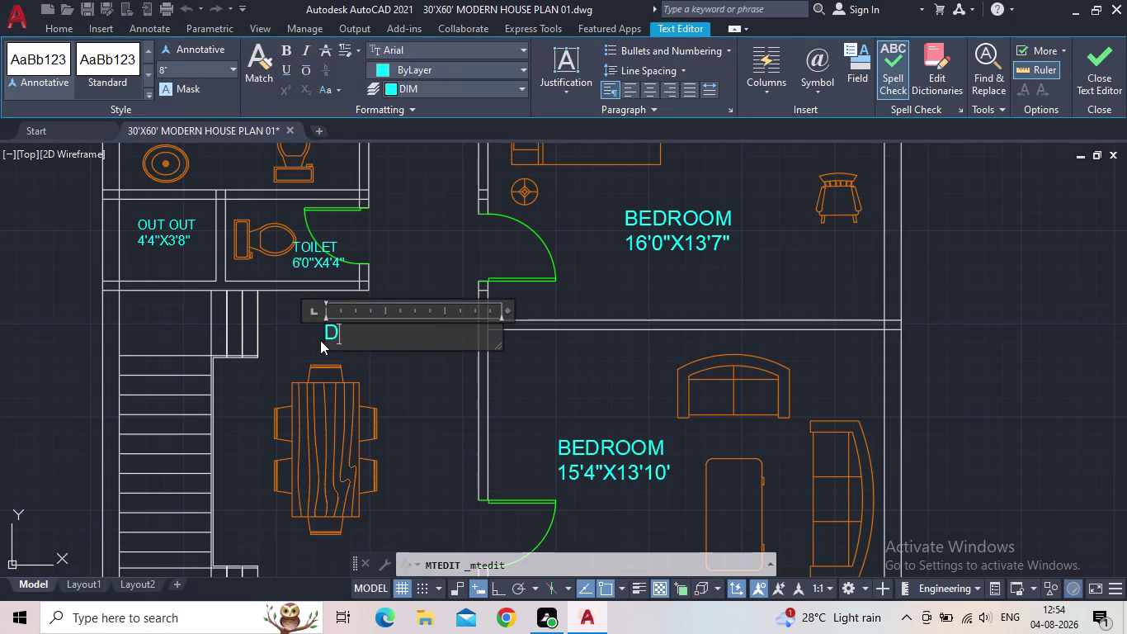
text(INNING)
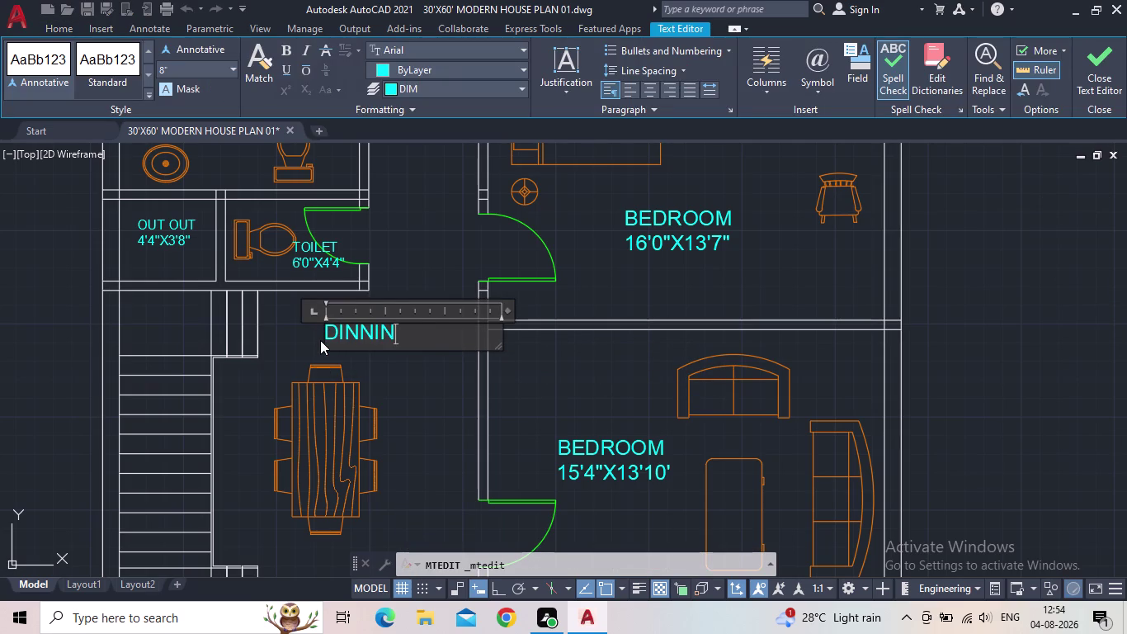
key(space)
text(AREA)
key(space)
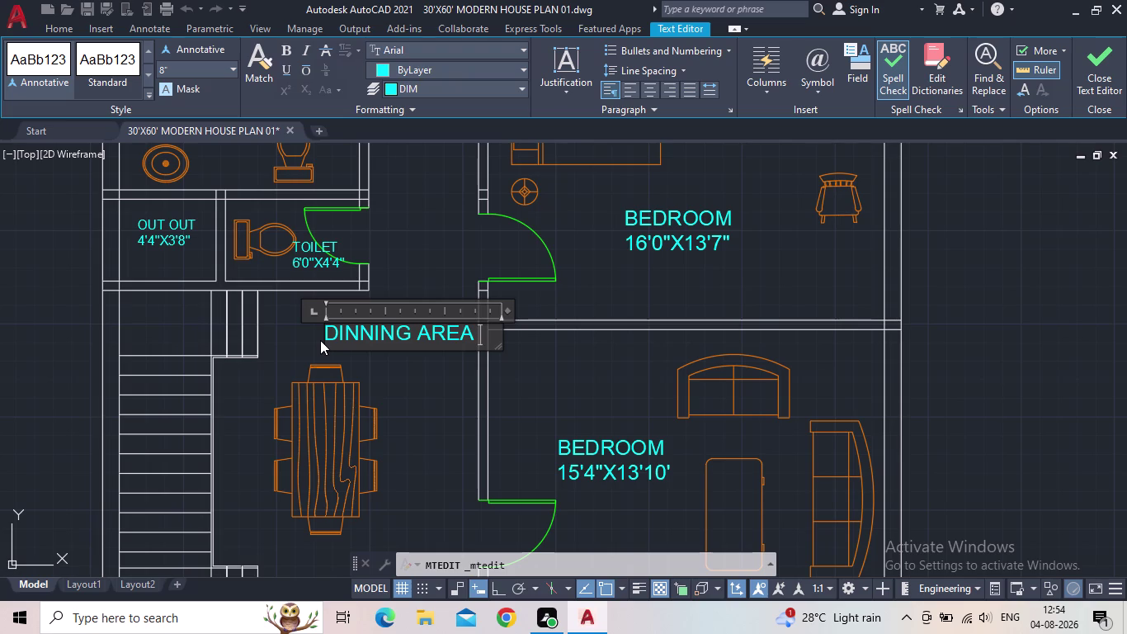
key(Return)
text(6;)
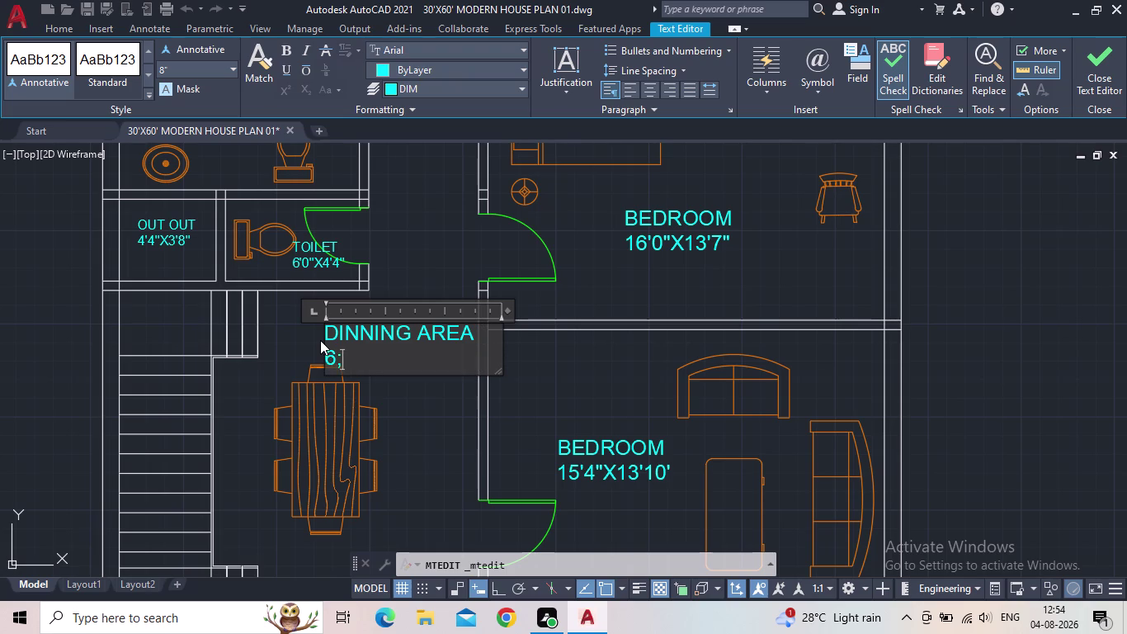
key(BackSpace)
text('0")
text(X4')
text(4)
text(")
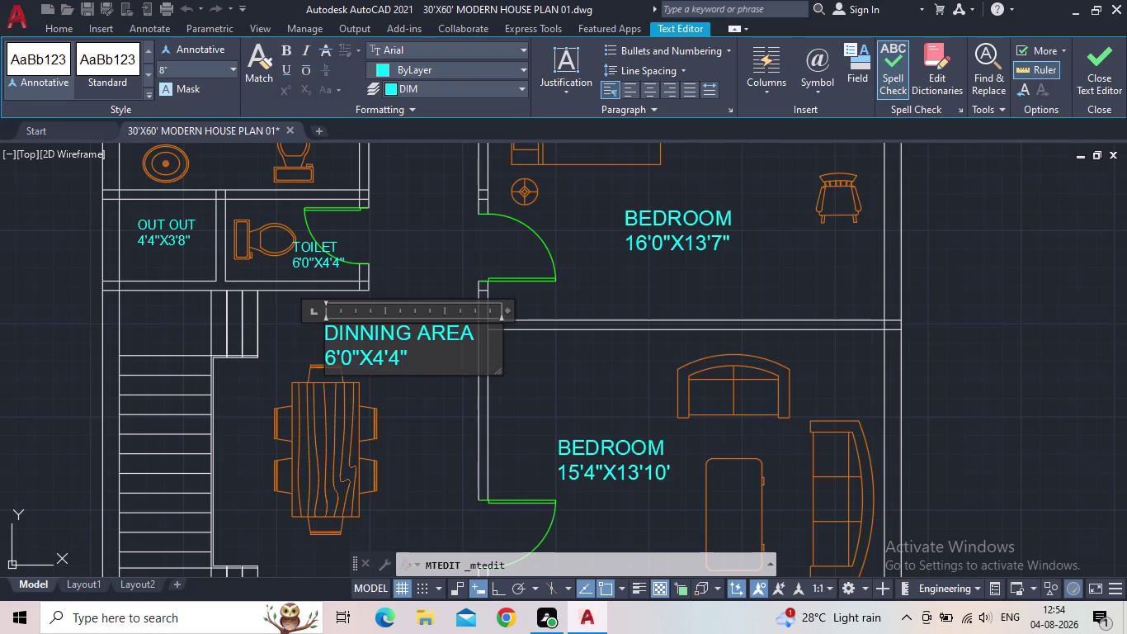
click(1112, 83)
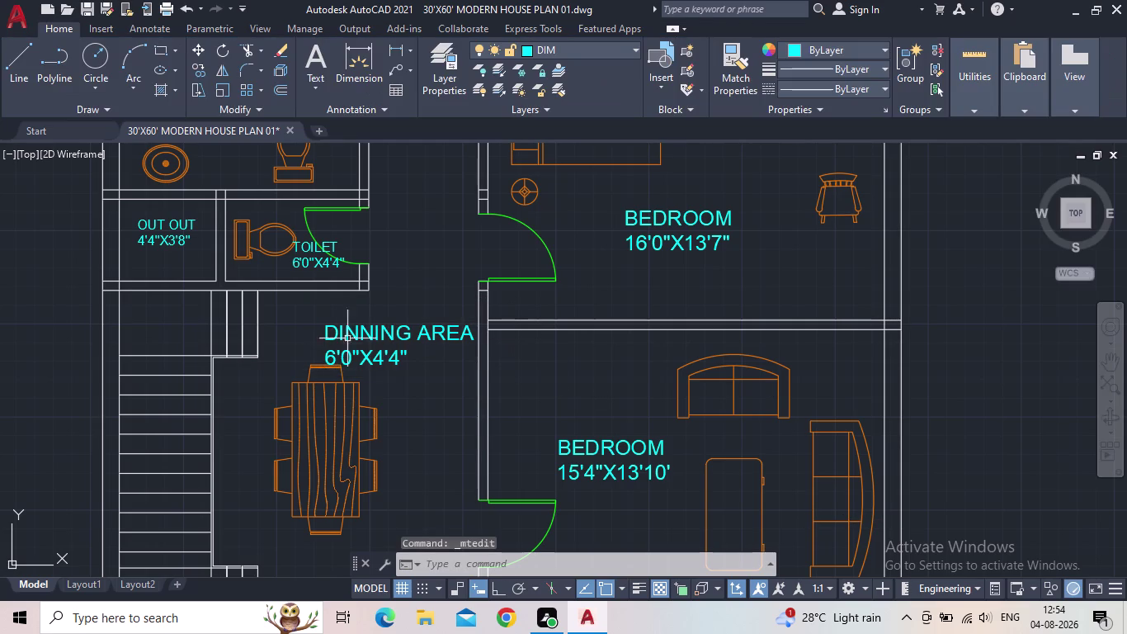
Shift the DINNING AREA label slightly up and left.
click(355, 335)
click(324, 322)
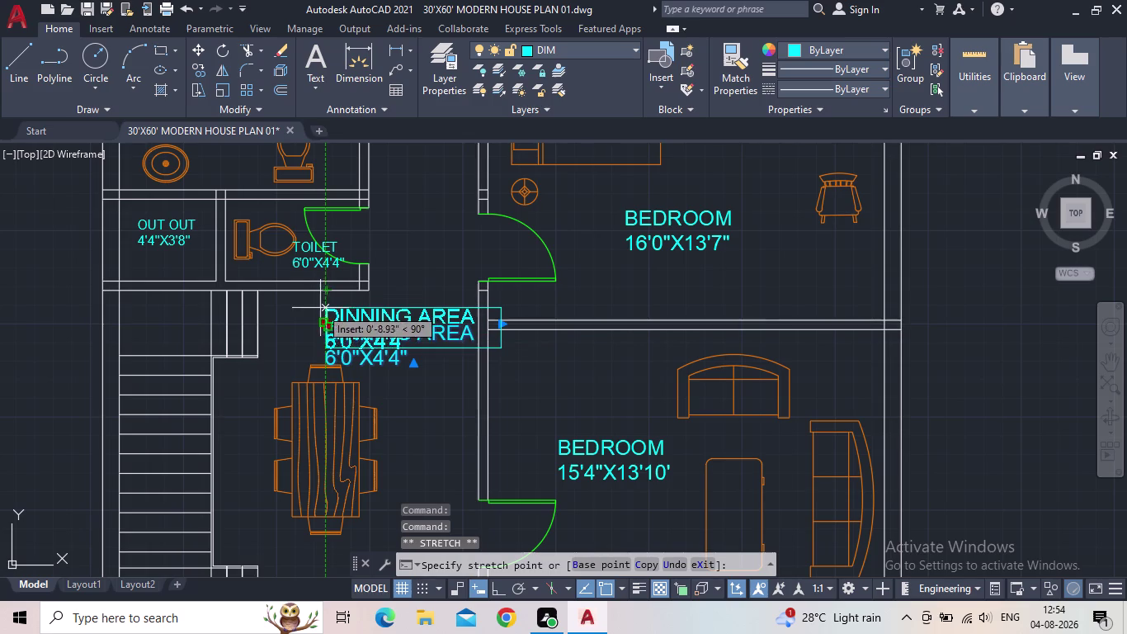
click(311, 308)
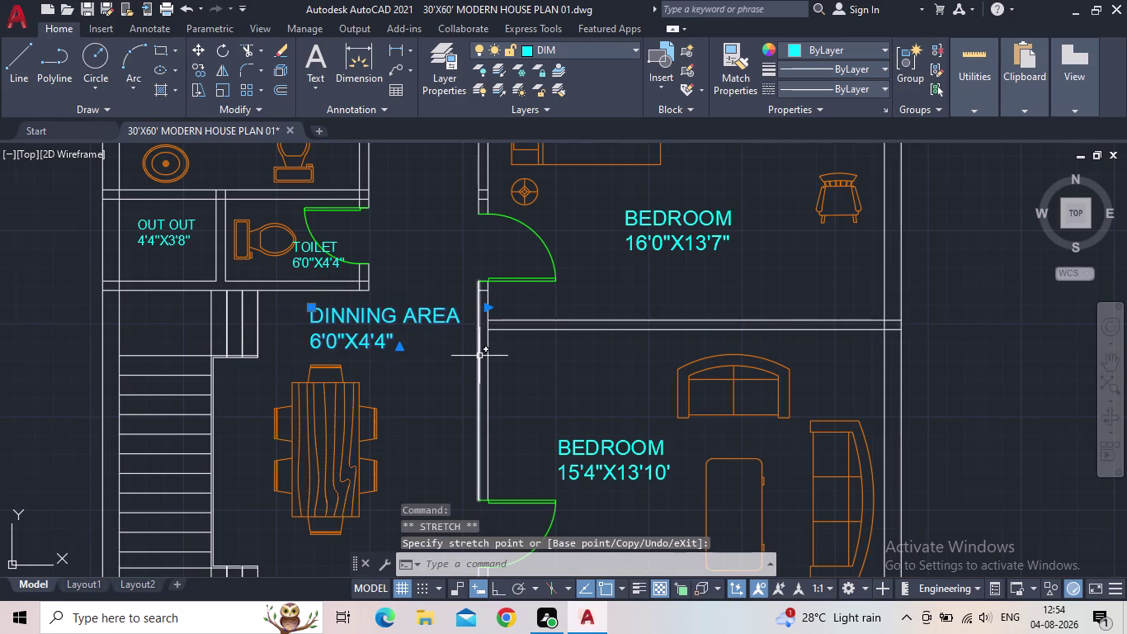
key(Escape)
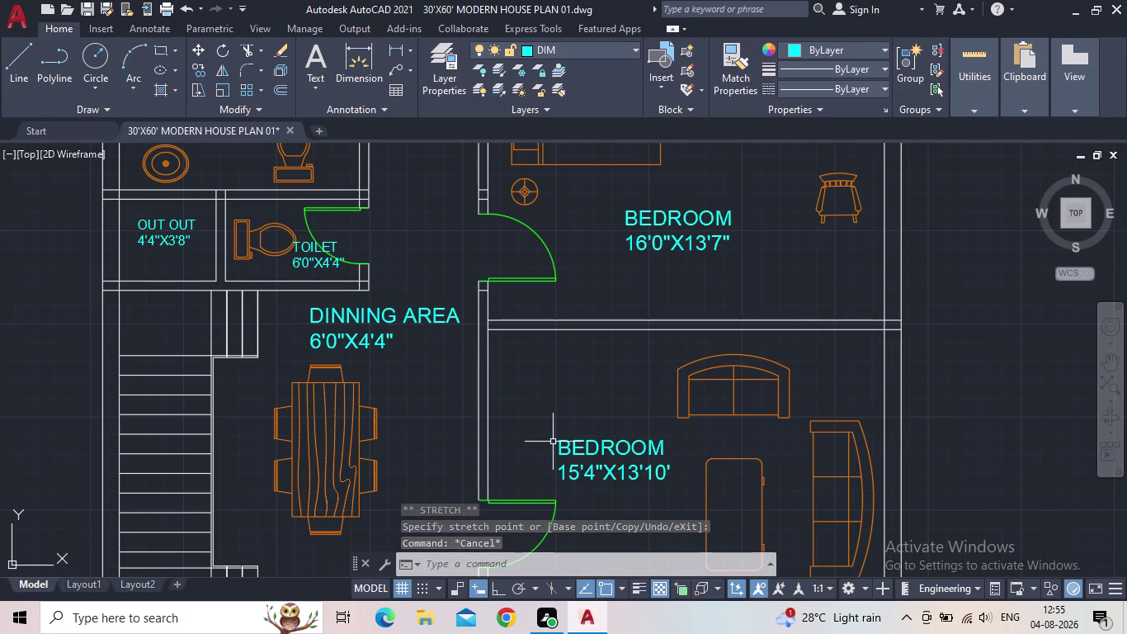
Pan to the lower-left room and open the BEDROOM label beside the stove.
scroll(down, 3)
middle_drag(660, 405, 662, 372)
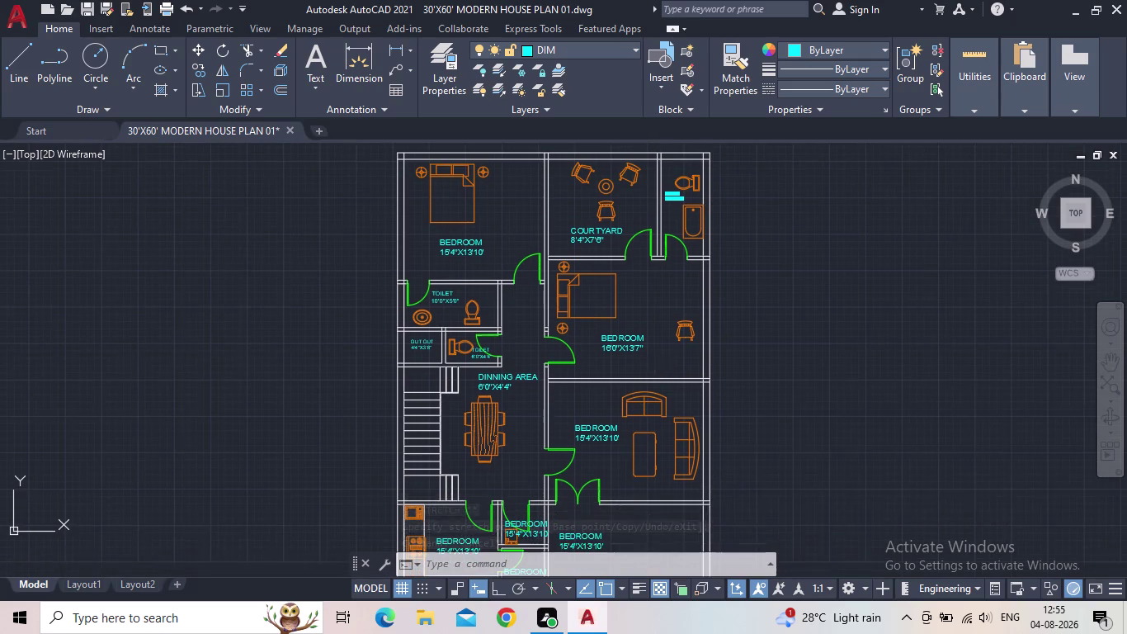
middle_drag(662, 371, 661, 370)
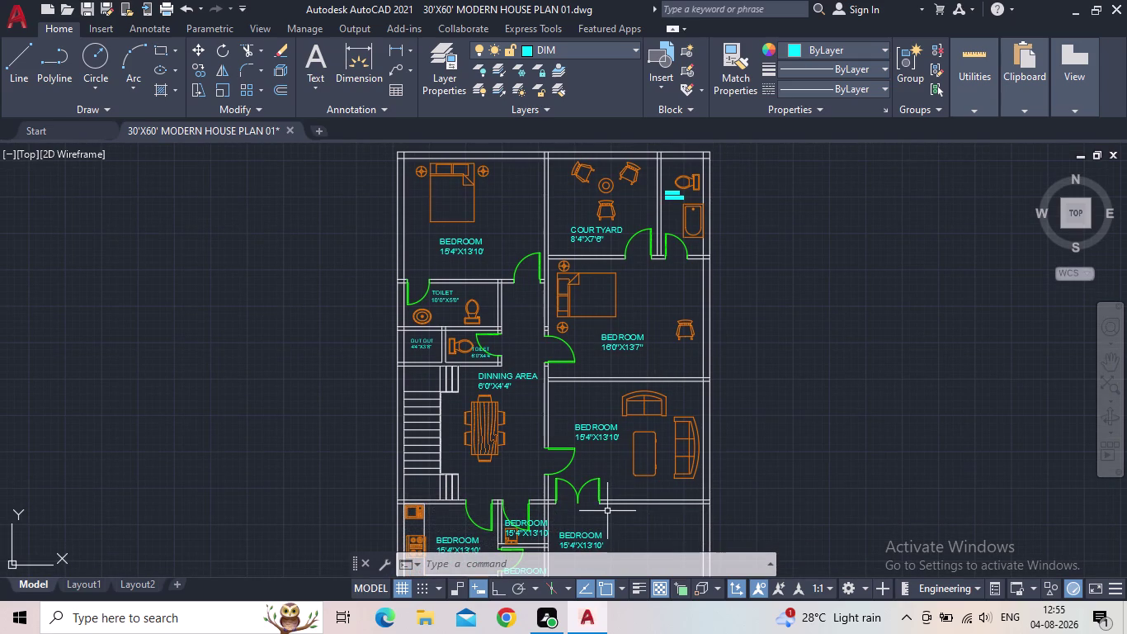
scroll(down, 3)
middle_drag(503, 425, 509, 391)
scroll(up, 3)
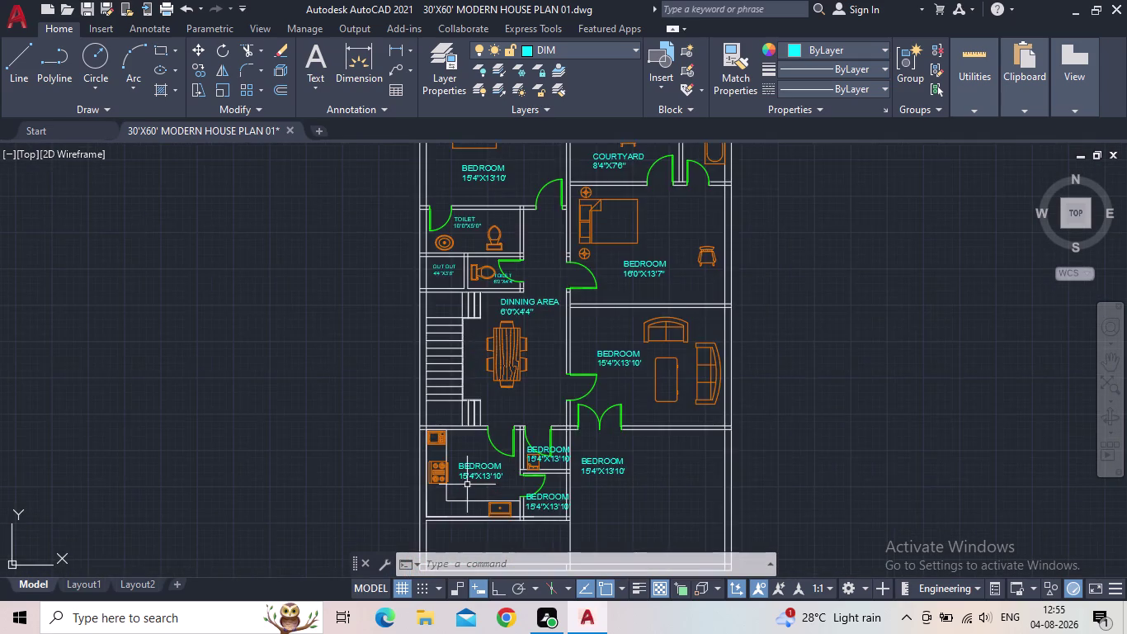
scroll(up, 3)
scroll(up, 3)
middle_drag(492, 481, 477, 403)
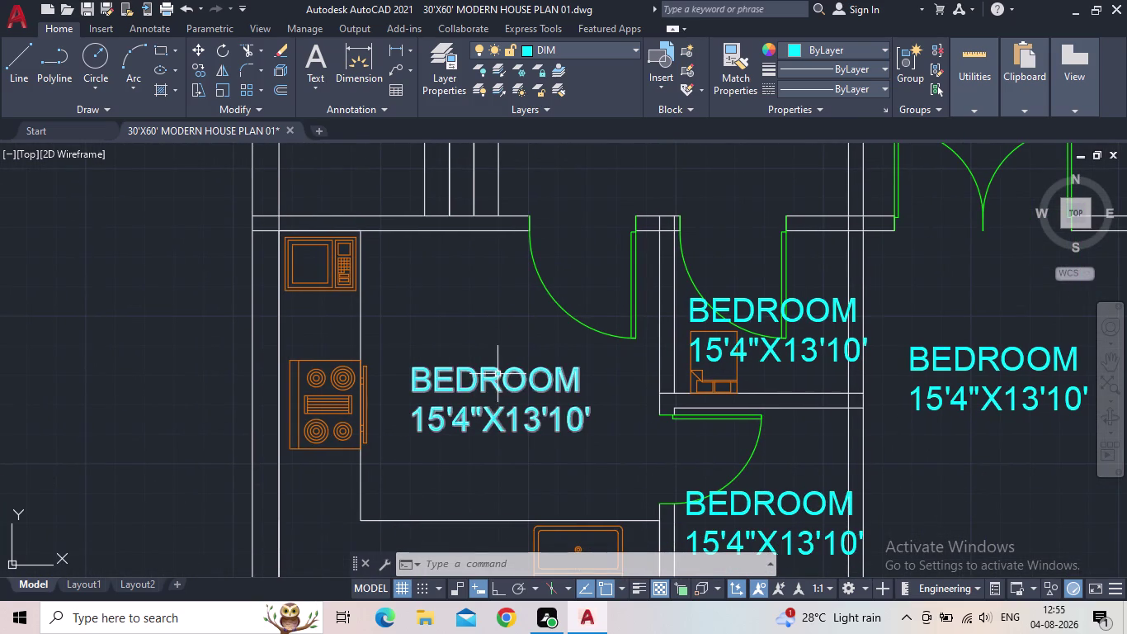
double_click(497, 373)
Retype the label as KITCHEN AREA with 12'4"X10'0" below and close the editor.
drag(593, 425, 462, 423)
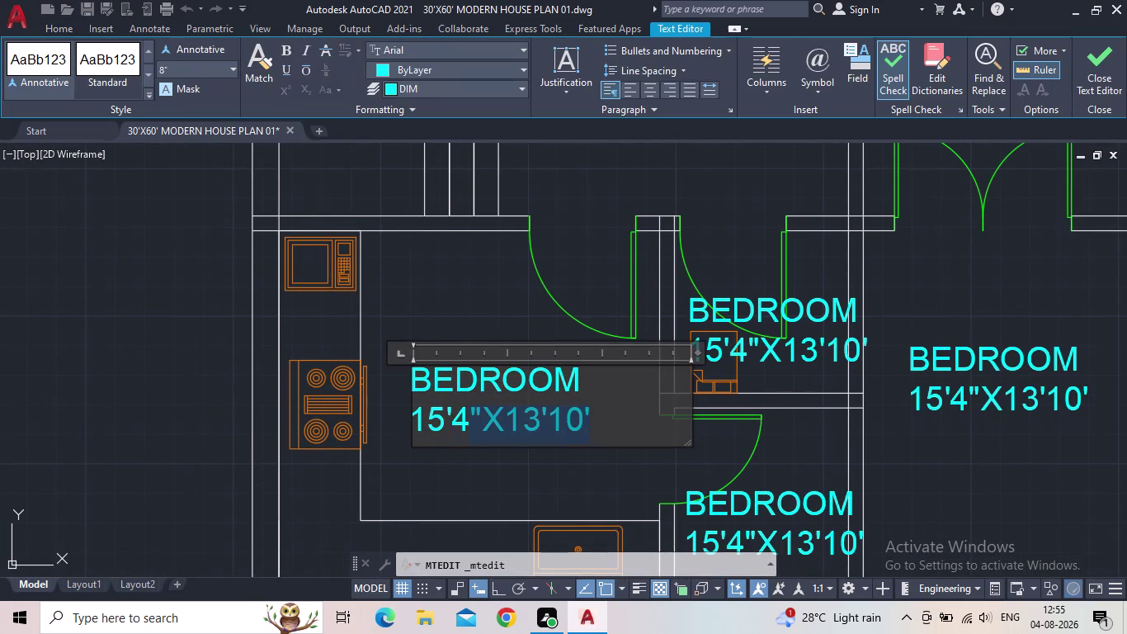
drag(462, 423, 386, 386)
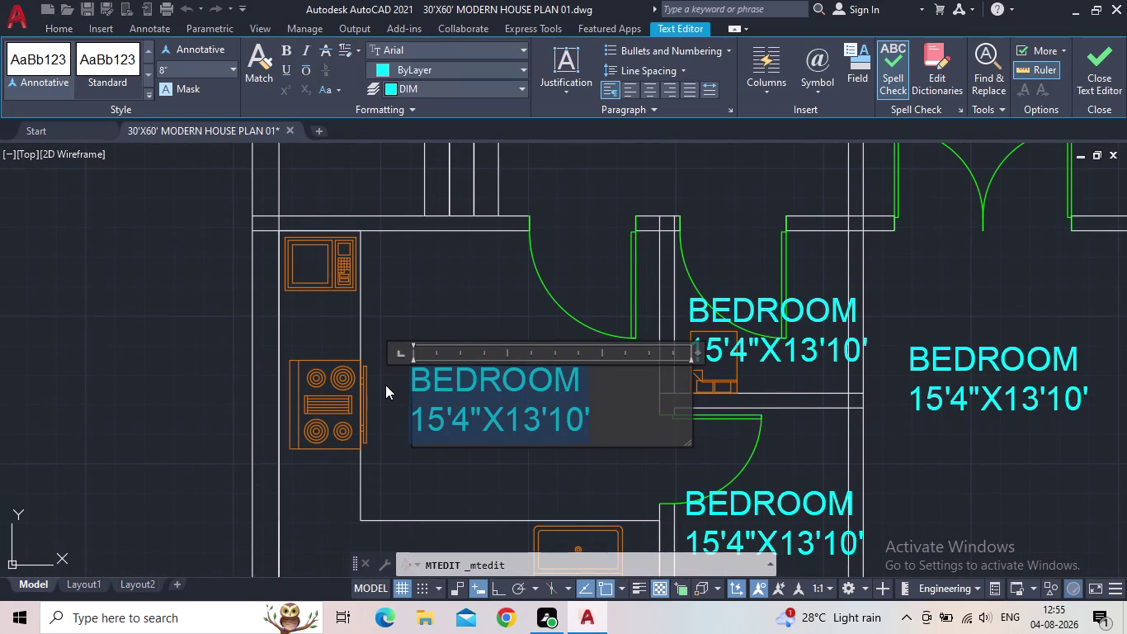
text(KITCHEN)
key(space)
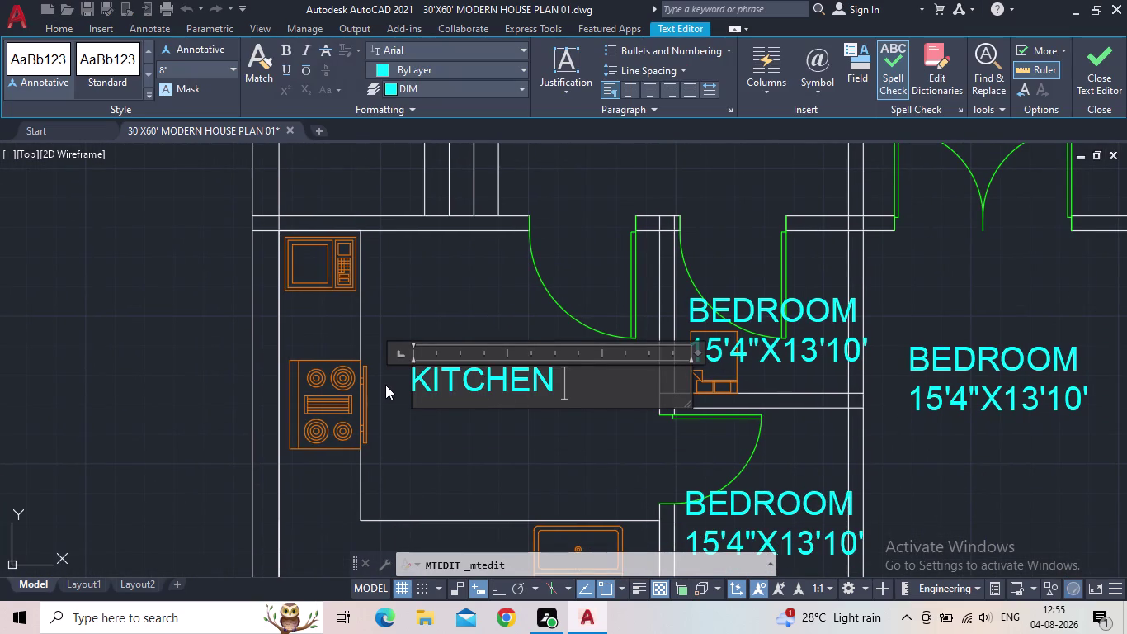
text(AR)
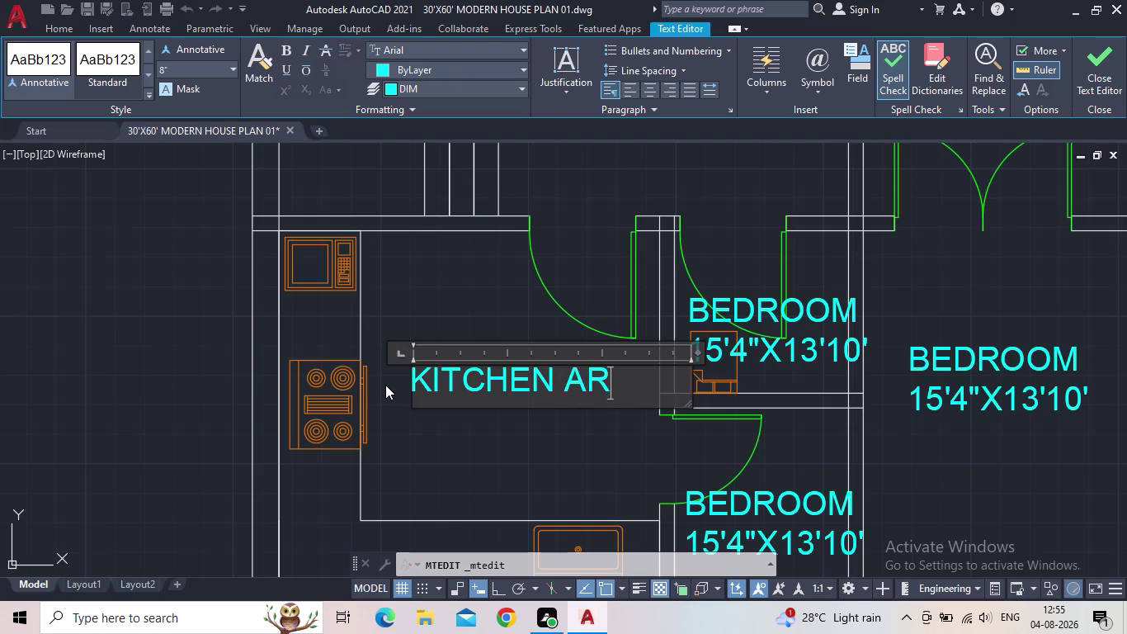
text(EA)
key(Return)
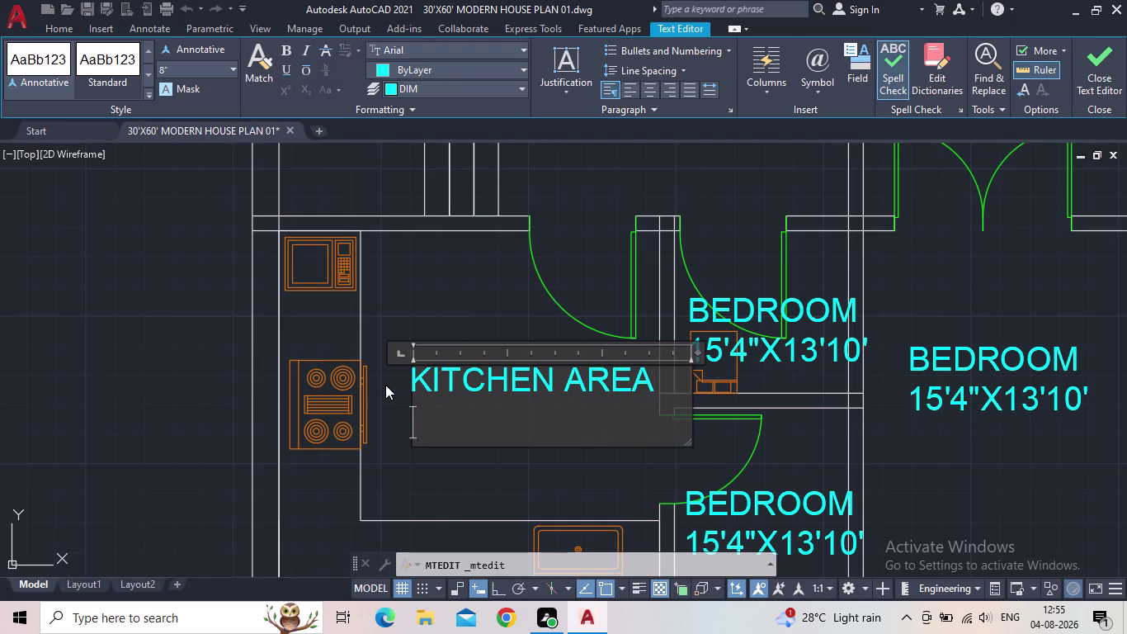
text(12')
text(4)
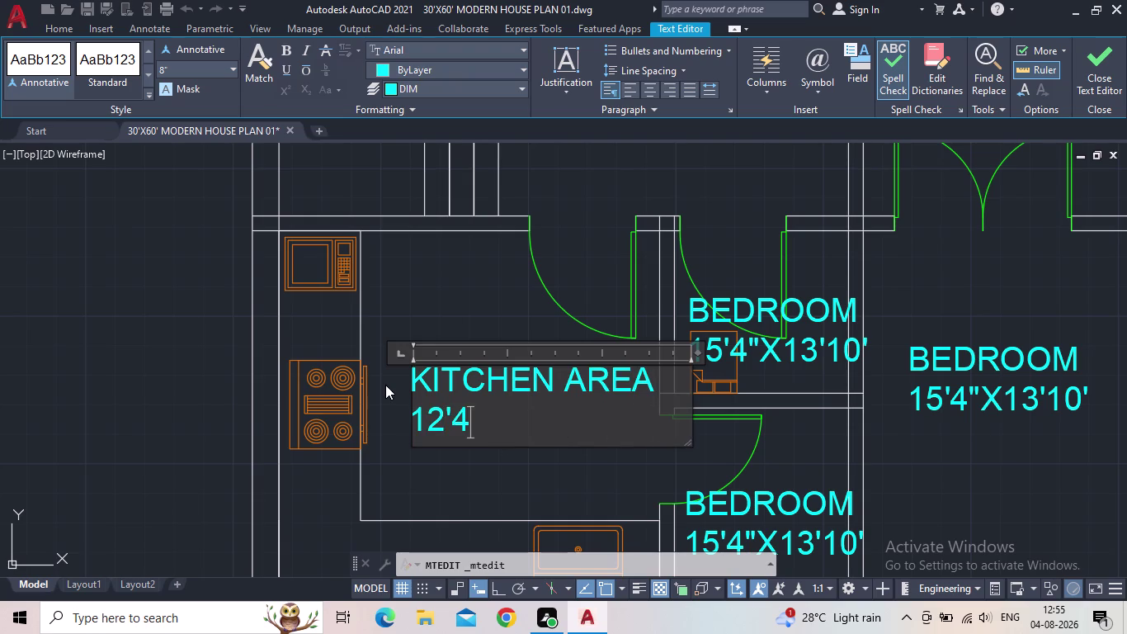
text(")
text(X)
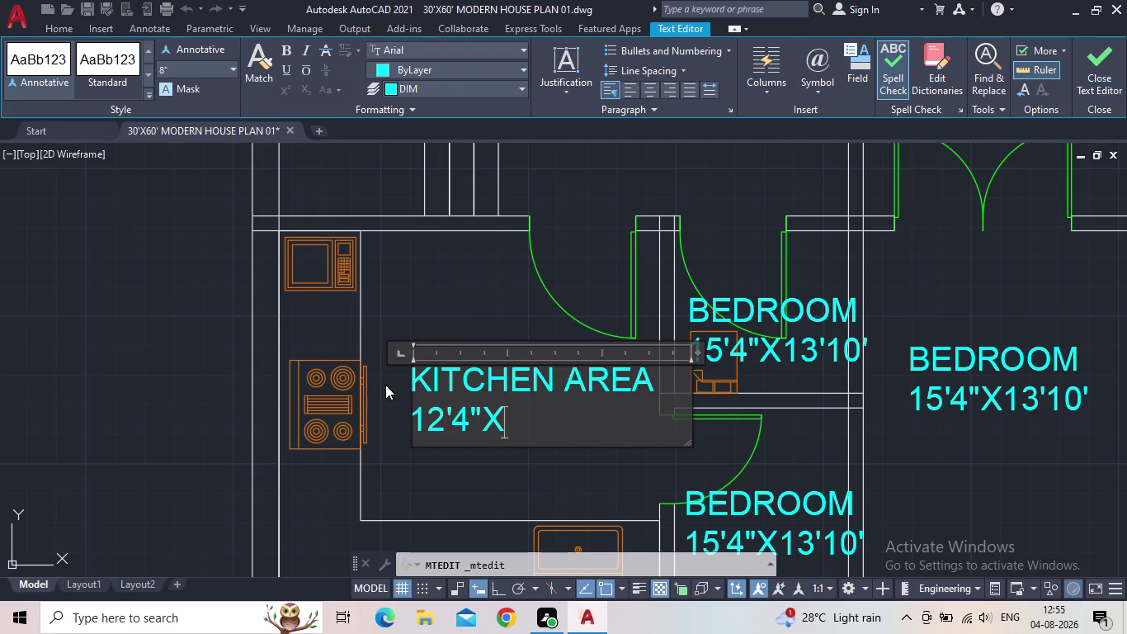
text(10'0)
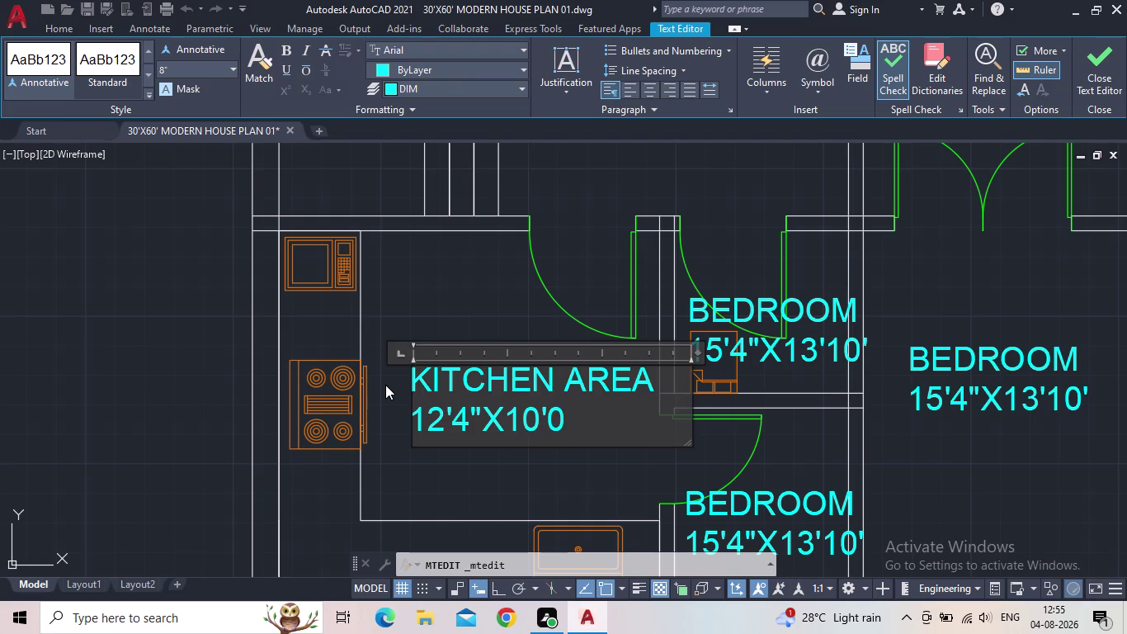
text(")
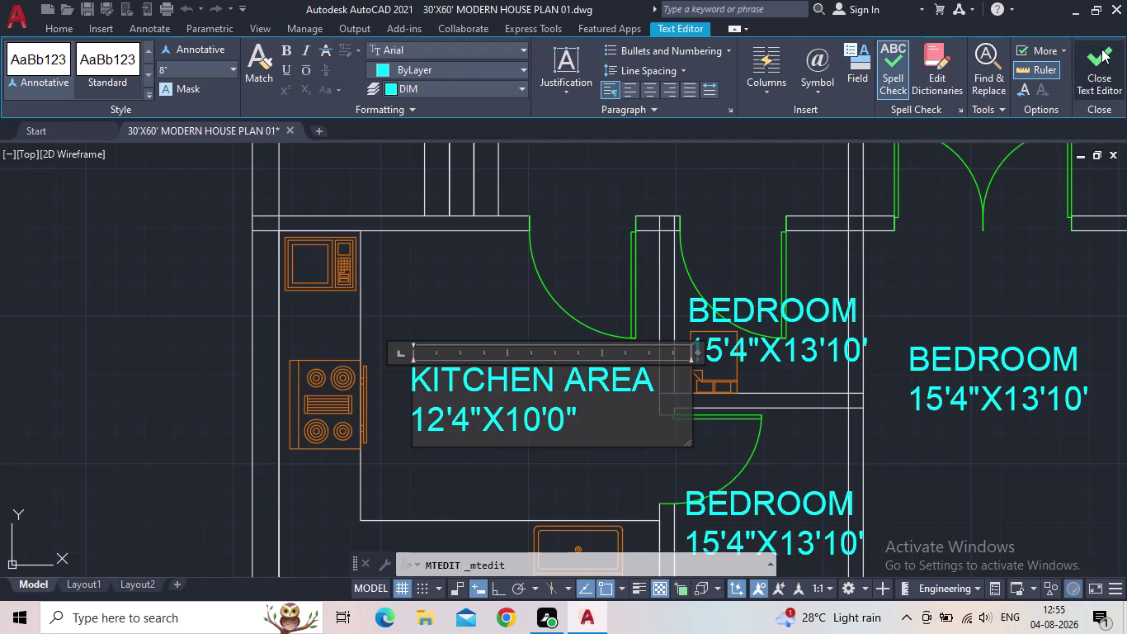
click(1101, 50)
Shift the KITCHEN AREA label slightly left.
click(565, 382)
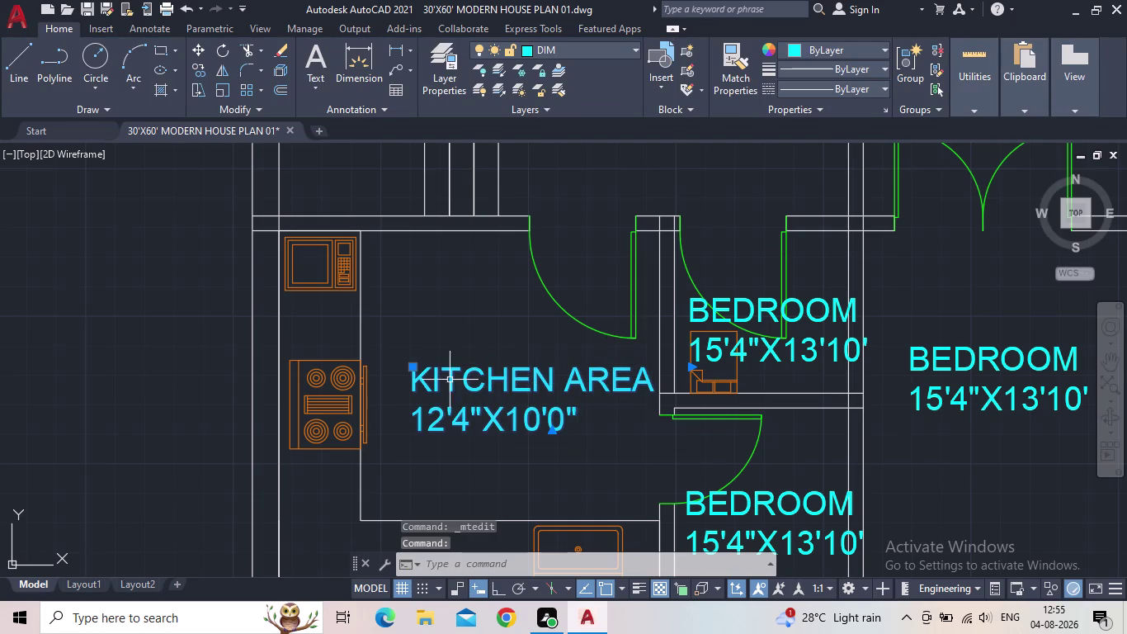
click(412, 370)
click(396, 372)
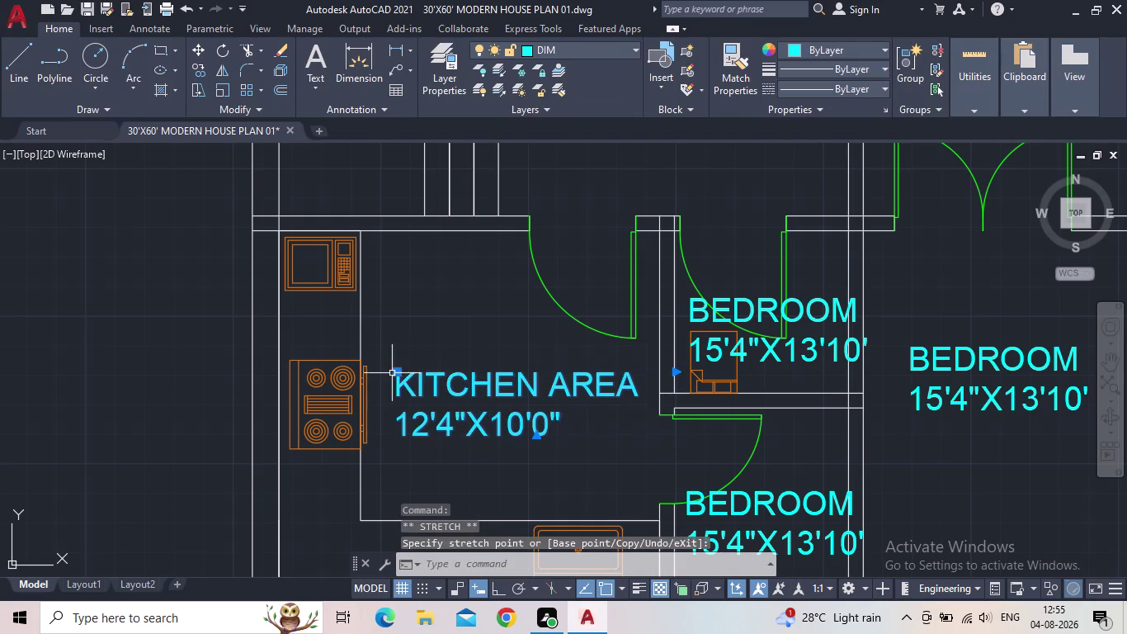
key(Escape)
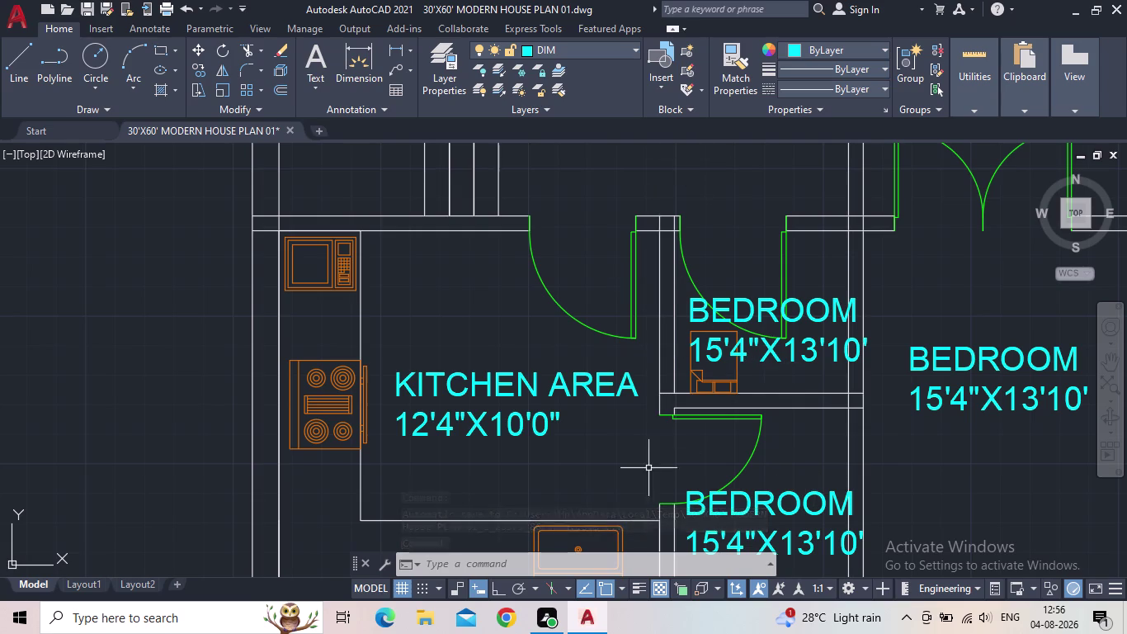
scroll(down, 3)
scroll(down, 3)
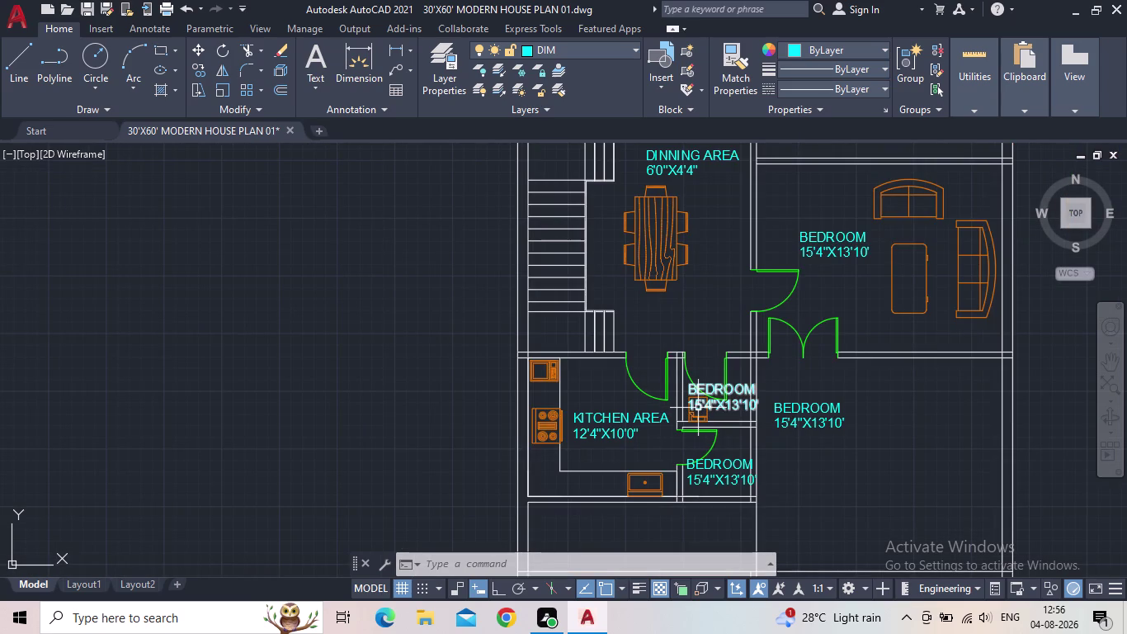
middle_drag(703, 411, 735, 398)
scroll(down, 3)
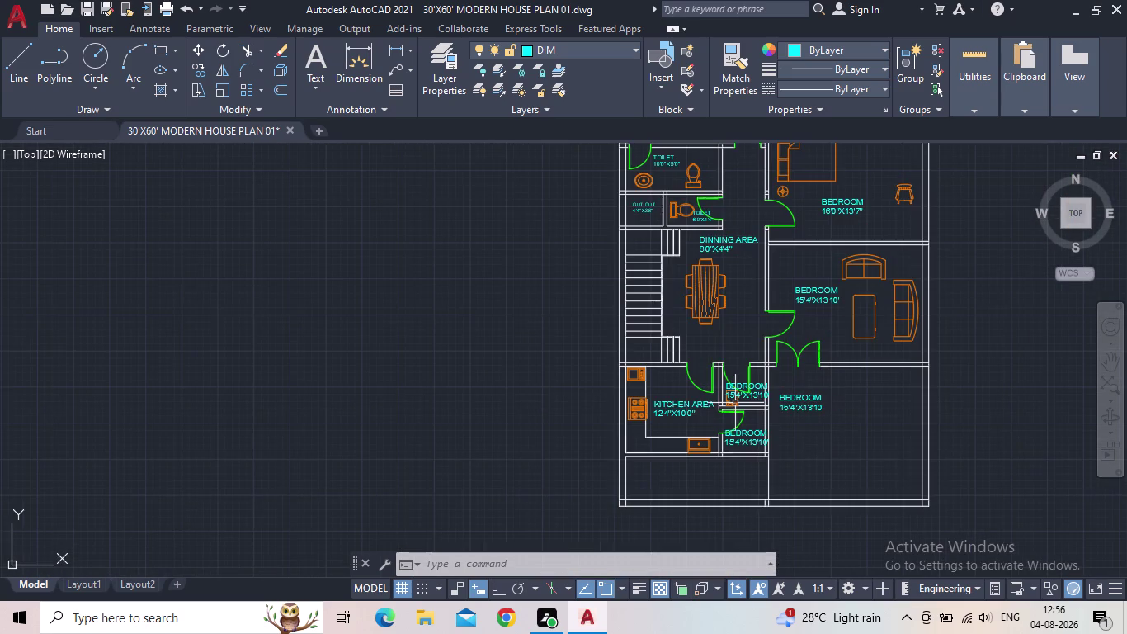
middle_drag(875, 409, 820, 483)
scroll(down, 3)
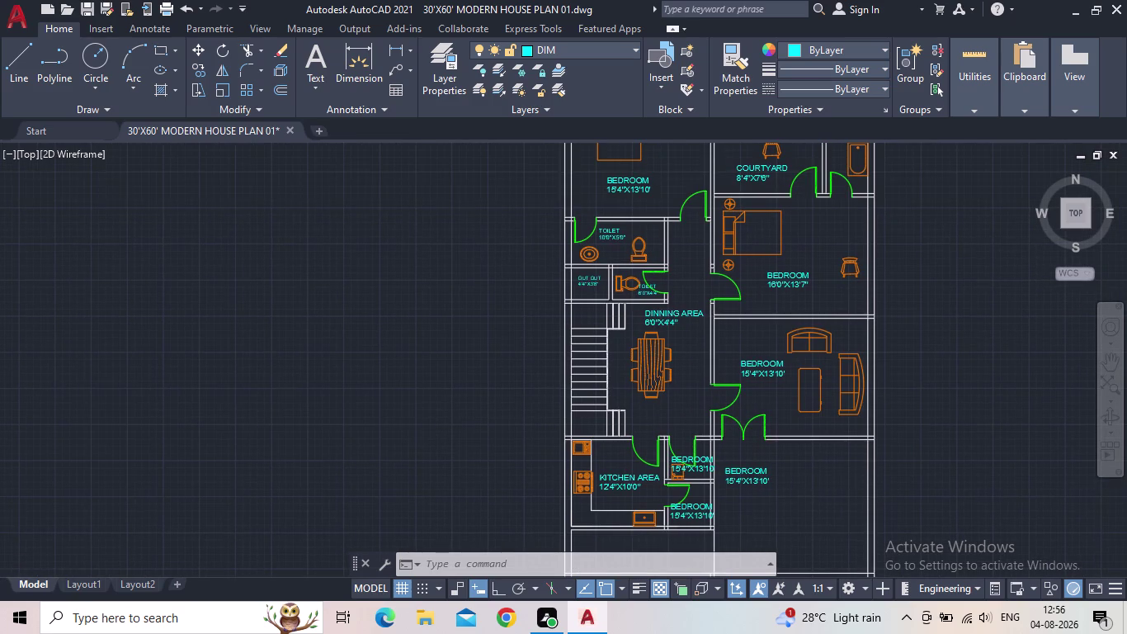
middle_drag(831, 491, 817, 472)
scroll(up, 3)
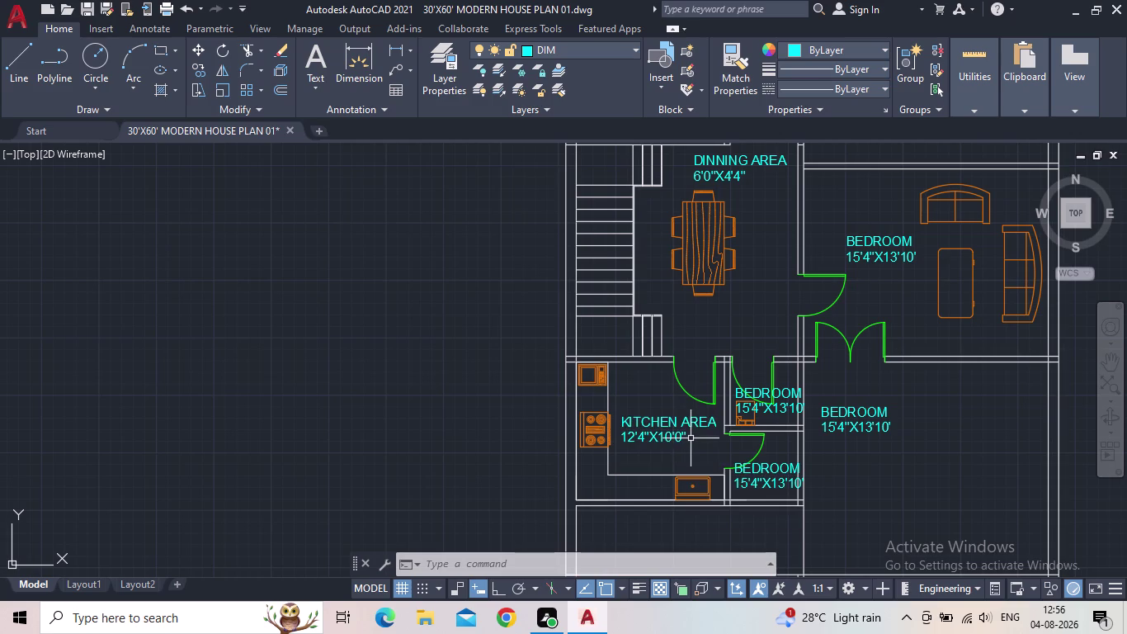
scroll(down, 3)
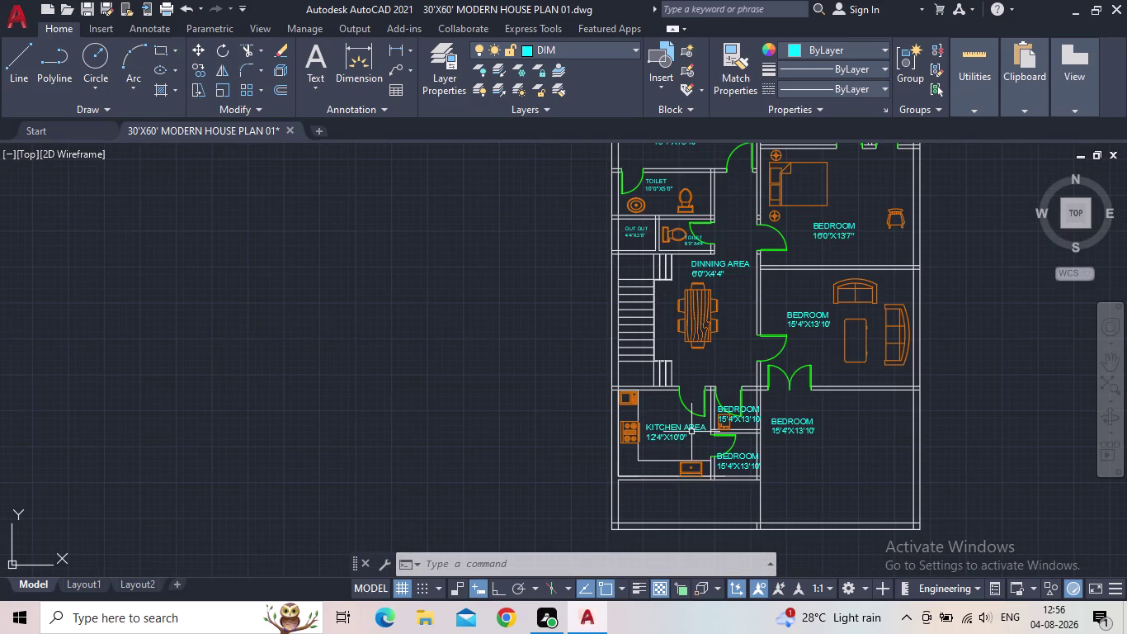
middle_drag(702, 457, 638, 452)
scroll(up, 3)
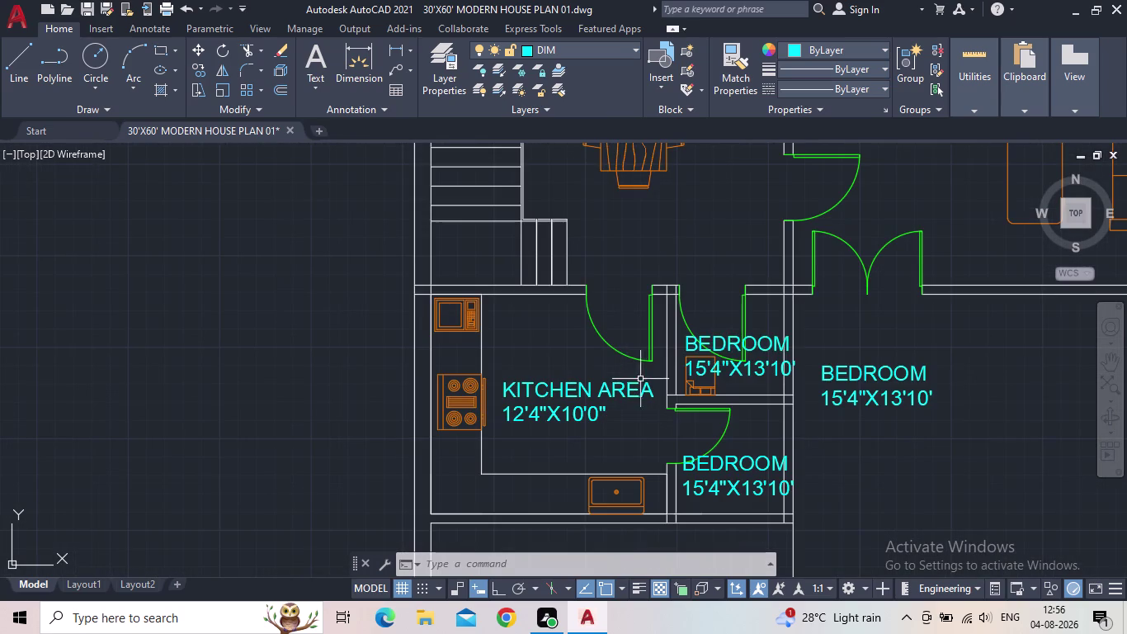
middle_drag(747, 359, 662, 420)
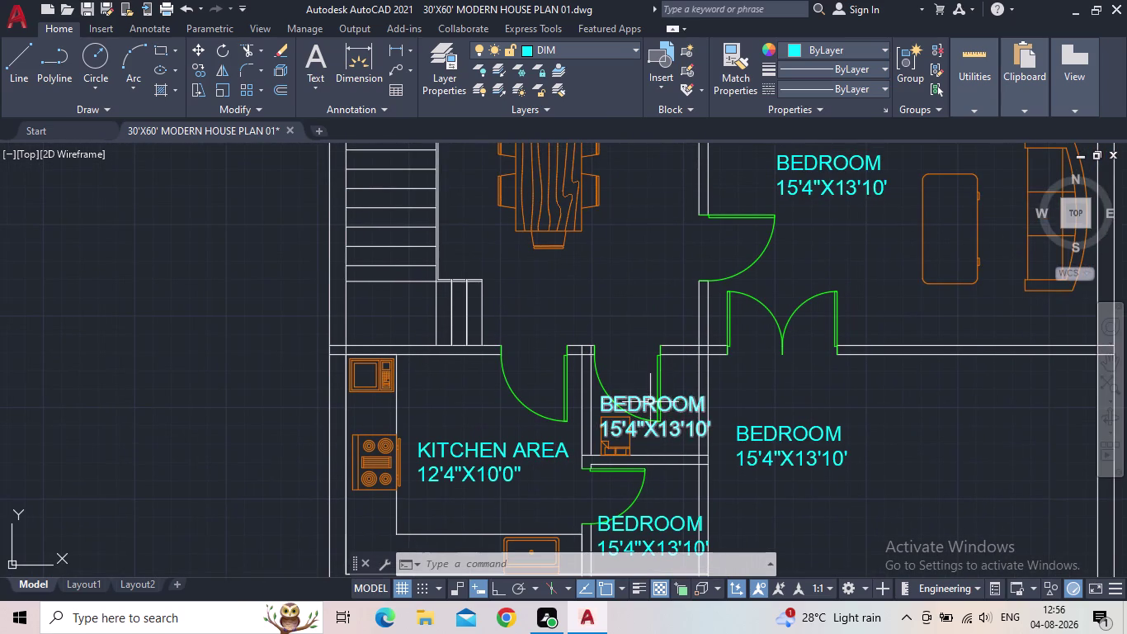
scroll(down, 3)
middle_drag(674, 391, 679, 329)
scroll(up, 3)
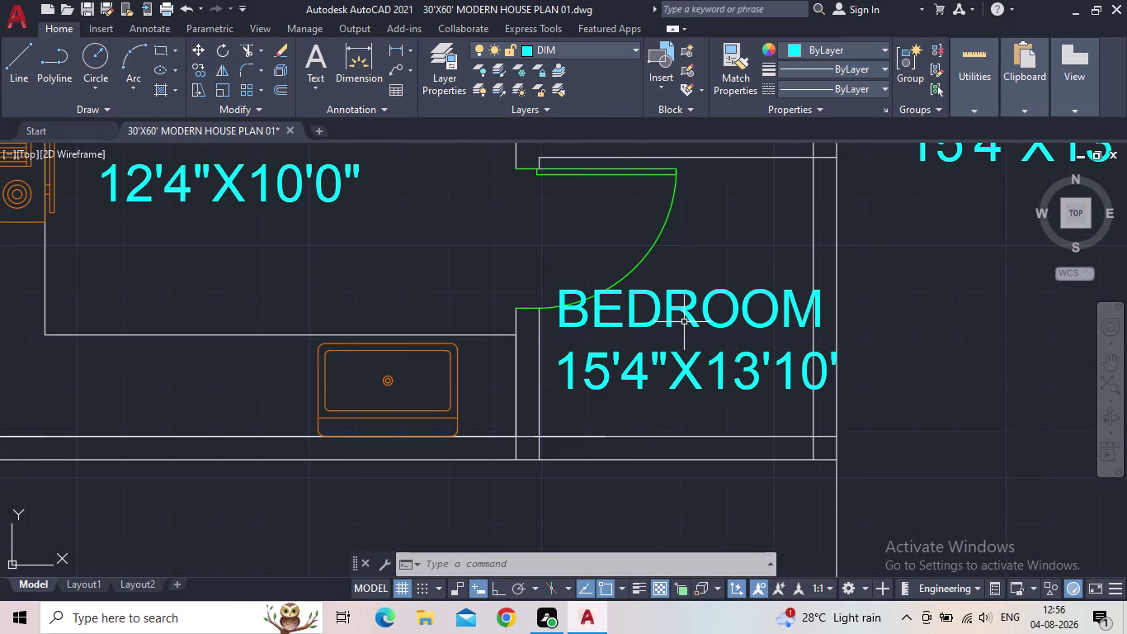
scroll(down, 3)
middle_drag(680, 370, 681, 374)
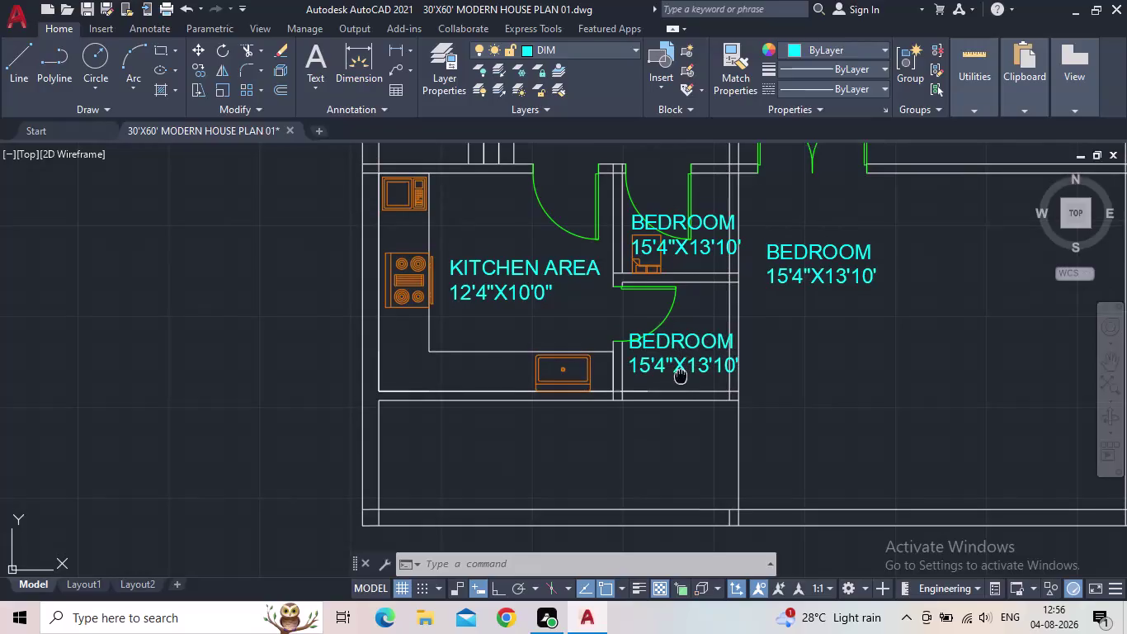
middle_drag(680, 373, 604, 414)
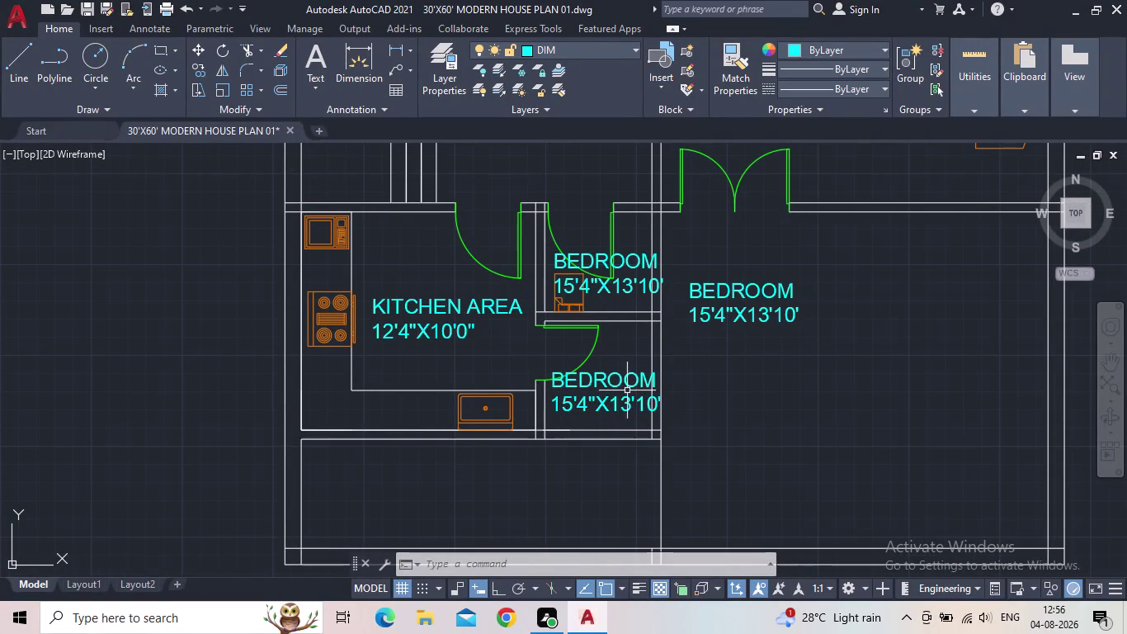
middle_drag(628, 394, 609, 530)
click(586, 389)
Retype the small room label beside the kitchen as GUEST ROOM / 5'0"X4'5".
double_click(580, 398)
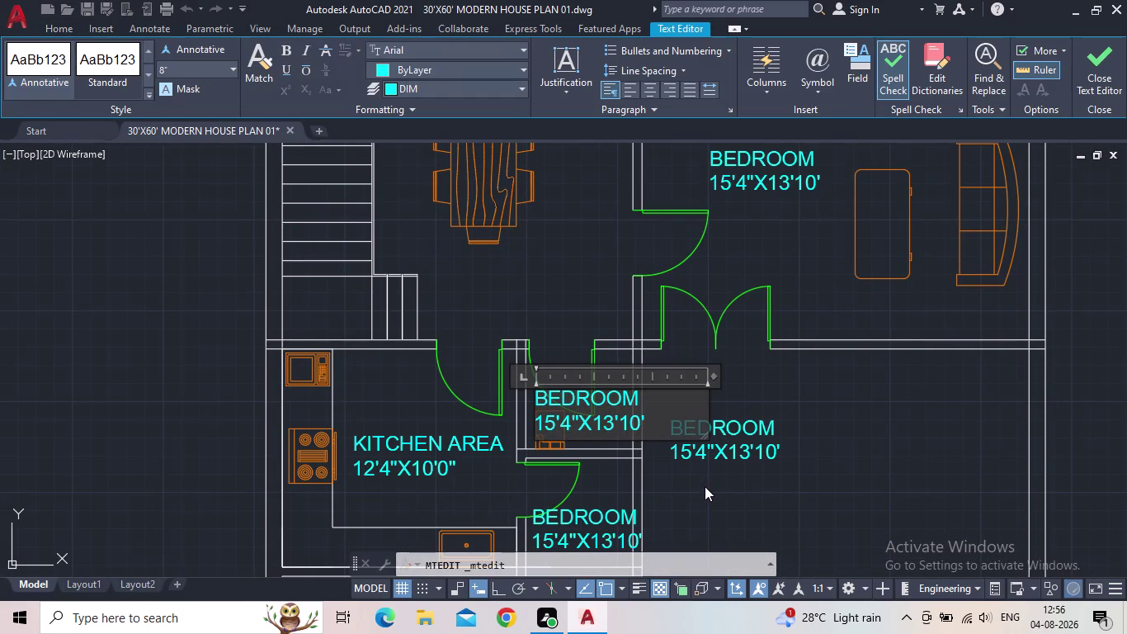
drag(662, 422, 526, 395)
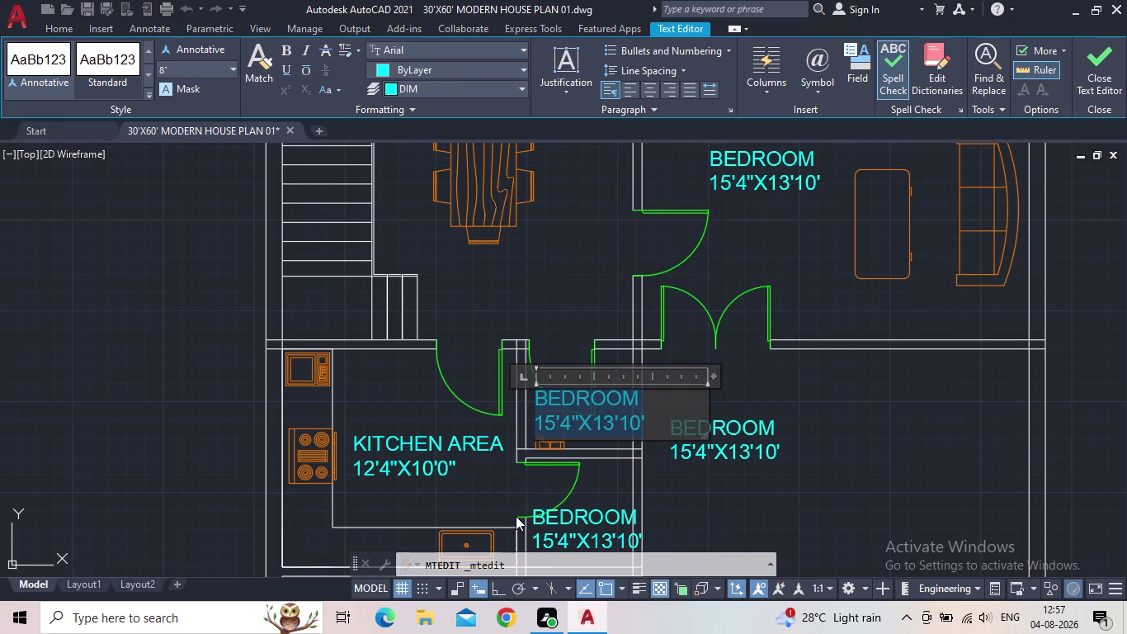
text(GUEST)
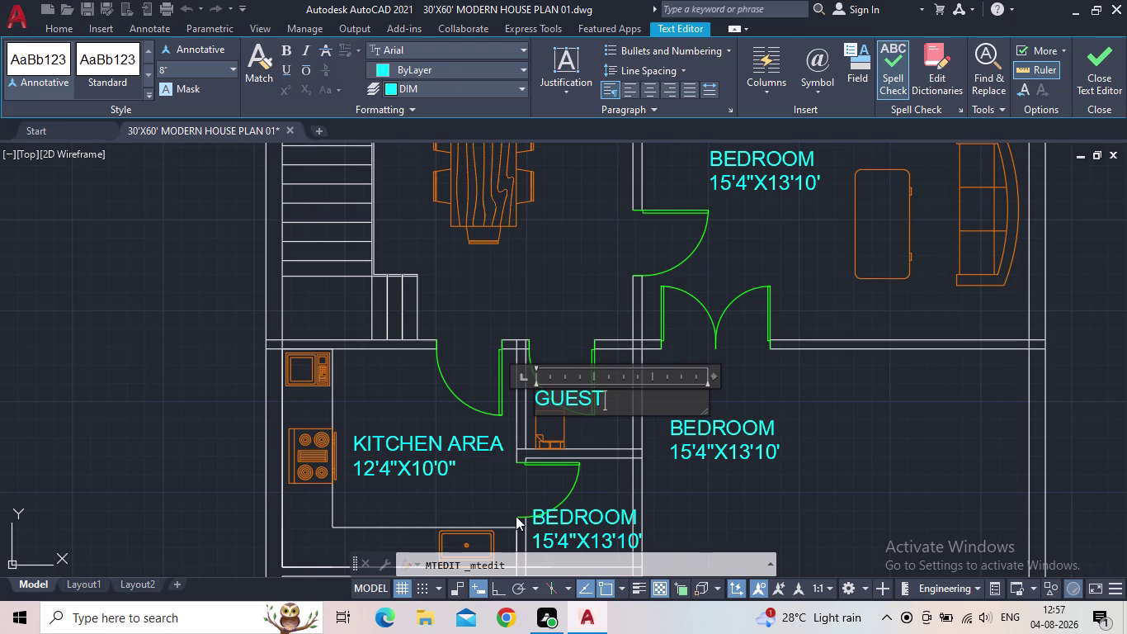
key(Return)
text(R)
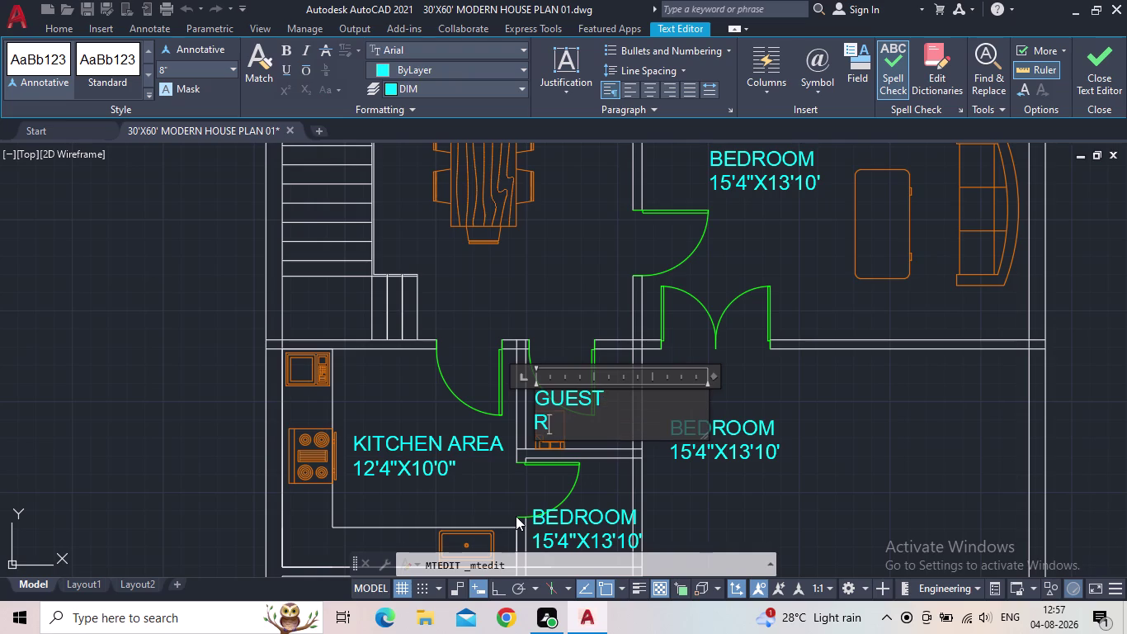
text(OOM)
key(Return)
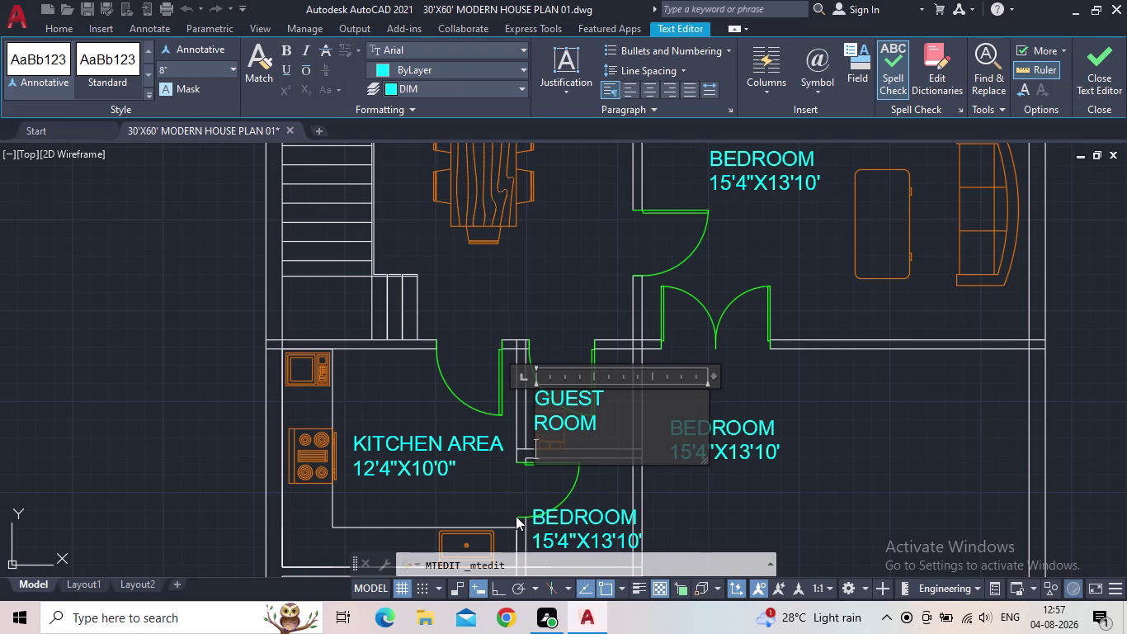
key(5)
key(apostrophe)
text(0"X)
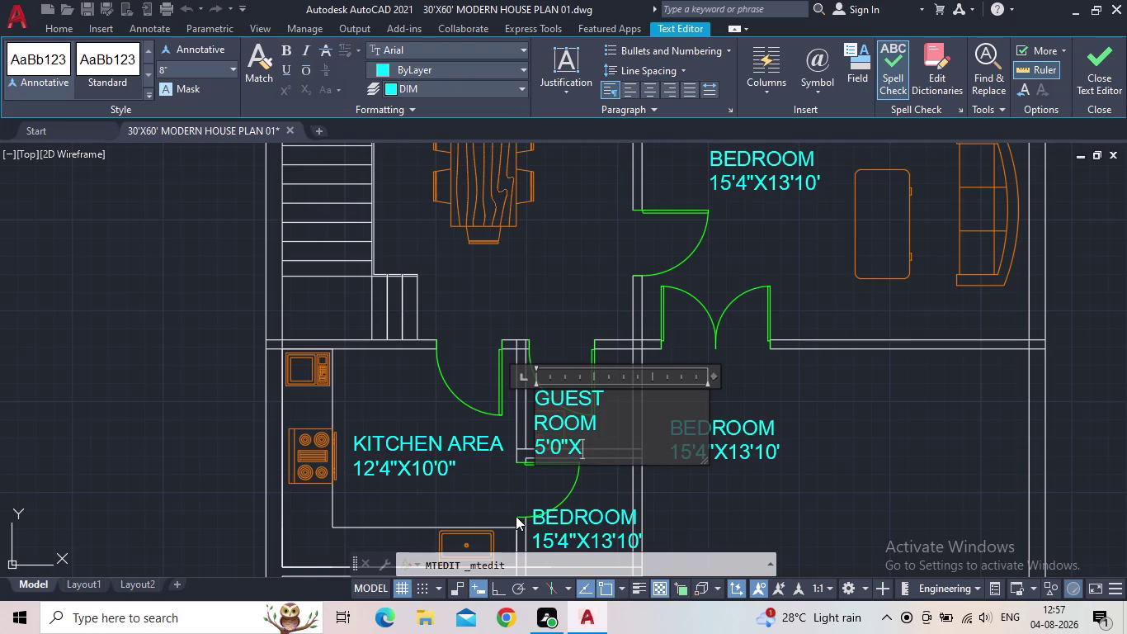
text(4'5)
text(")
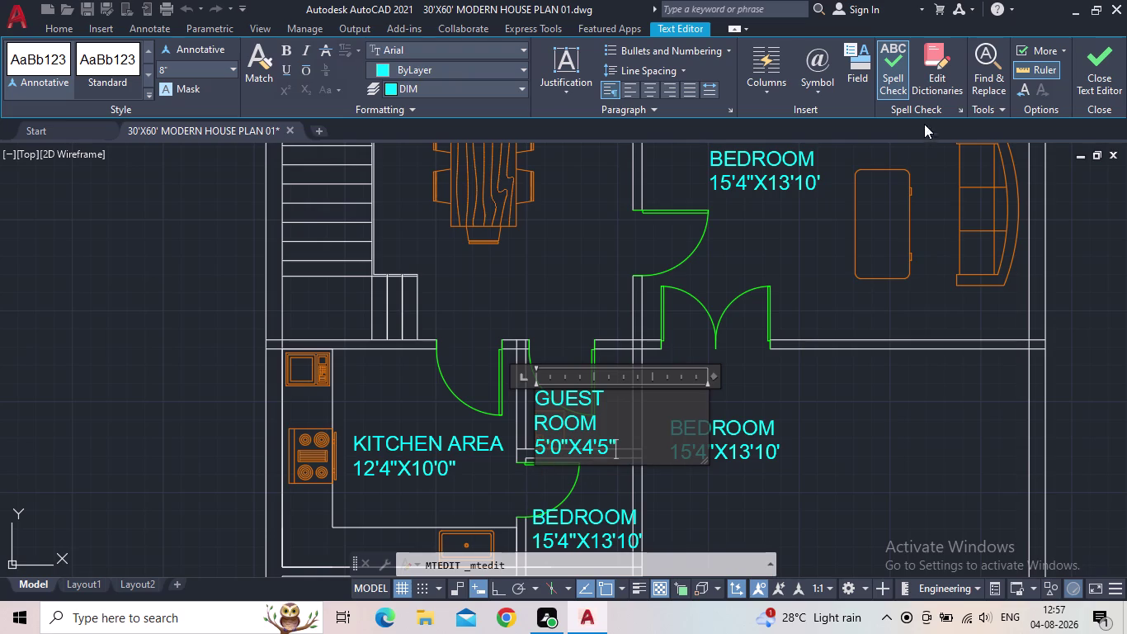
Set the GUEST ROOM label text height to 4" and close the editor.
drag(625, 455, 524, 391)
click(176, 68)
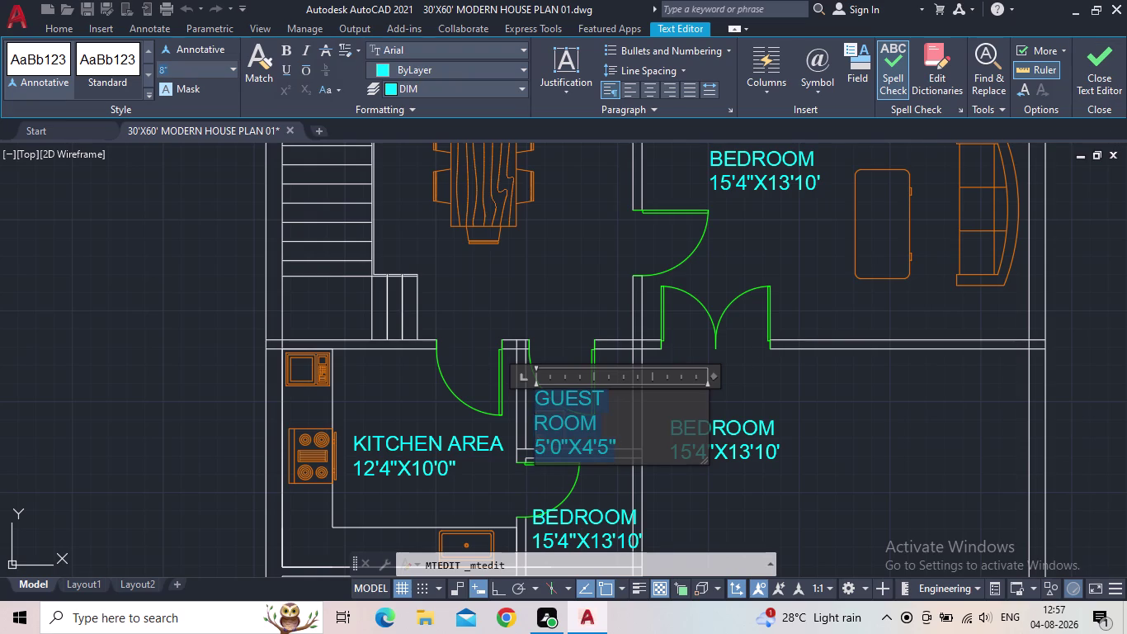
text(4")
key(Return)
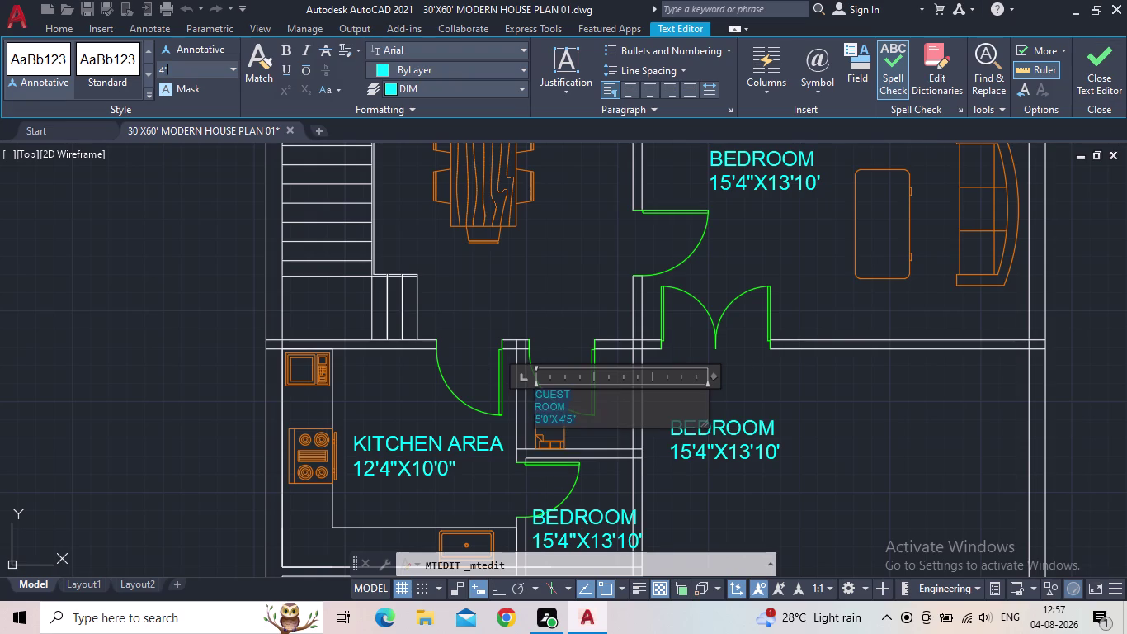
click(1100, 71)
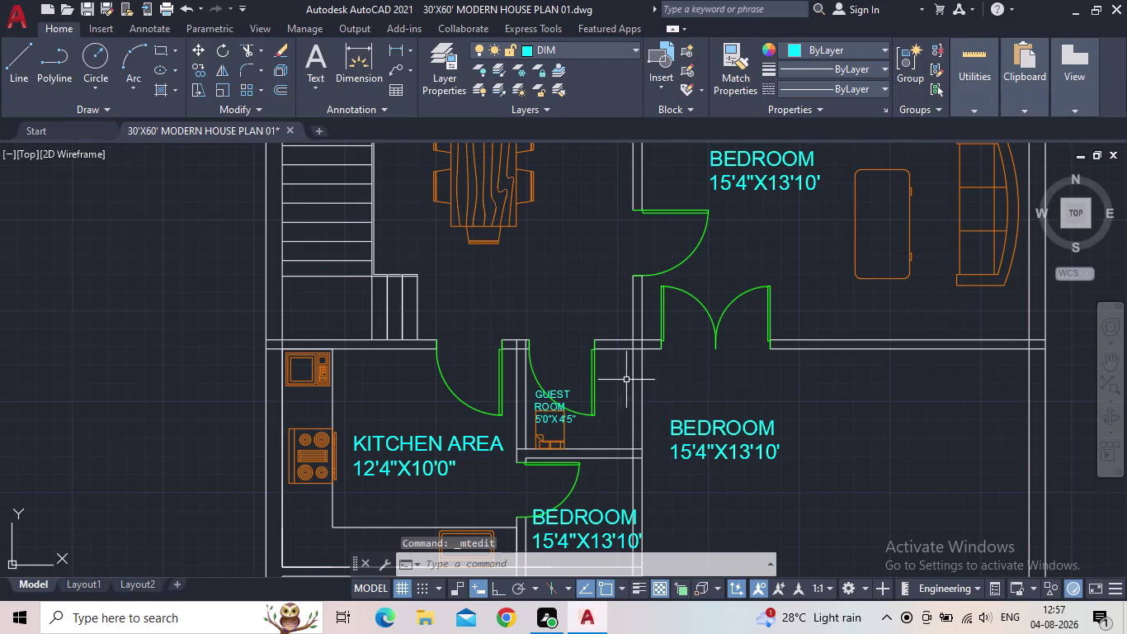
Move the GUEST ROOM label by its grip into the guest room.
scroll(up, 3)
click(520, 401)
scroll(up, 3)
click(496, 383)
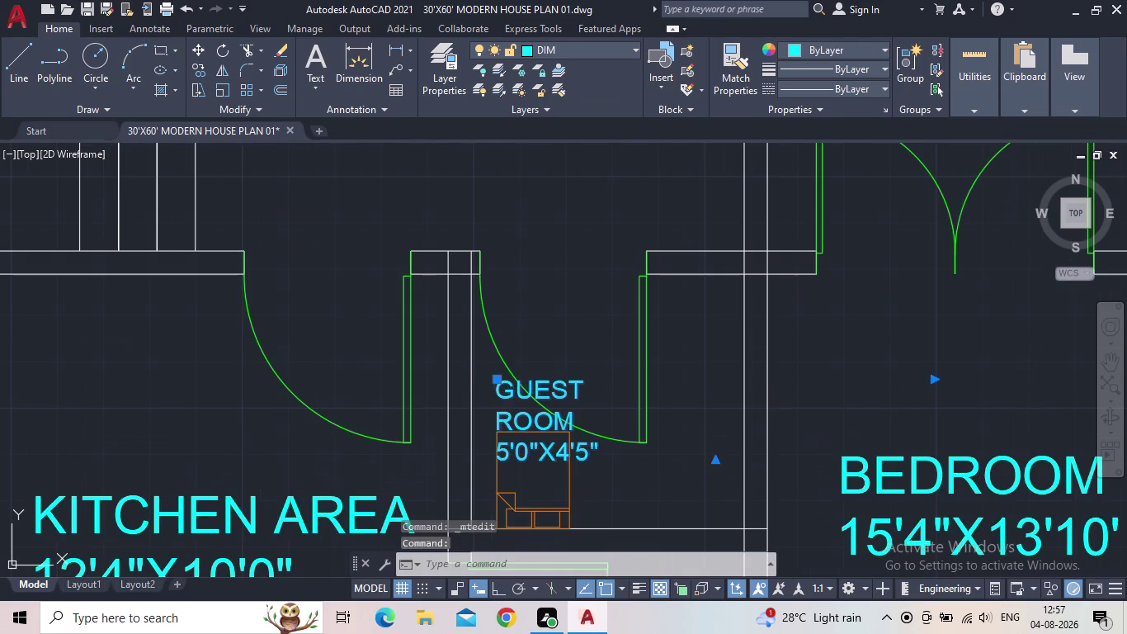
click(618, 444)
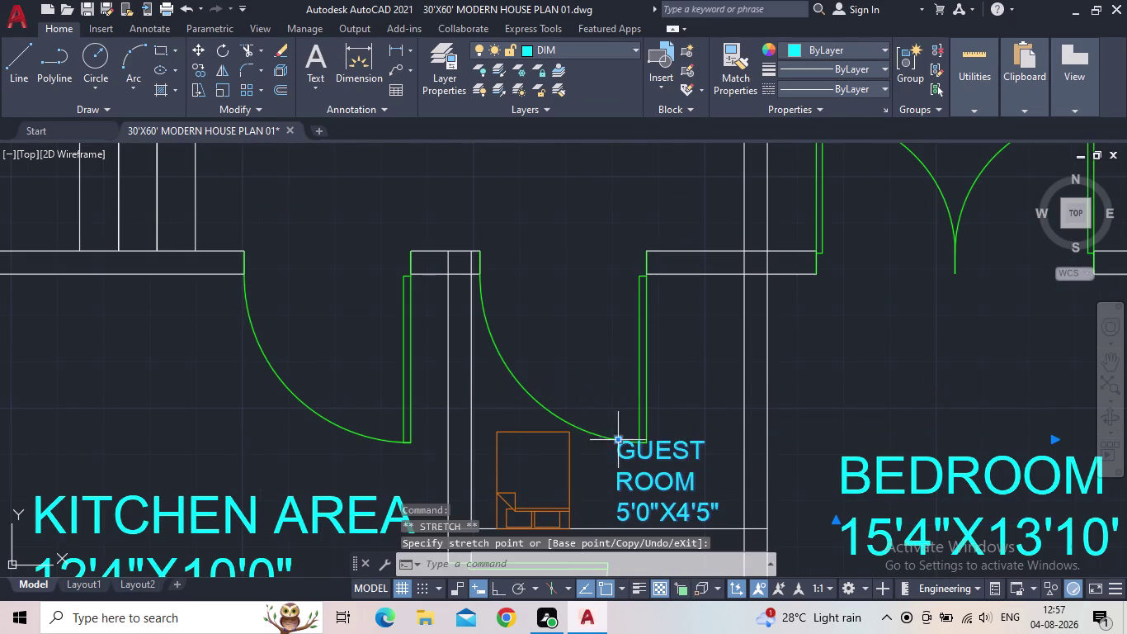
middle_drag(835, 438, 766, 355)
scroll(down, 3)
scroll(up, 3)
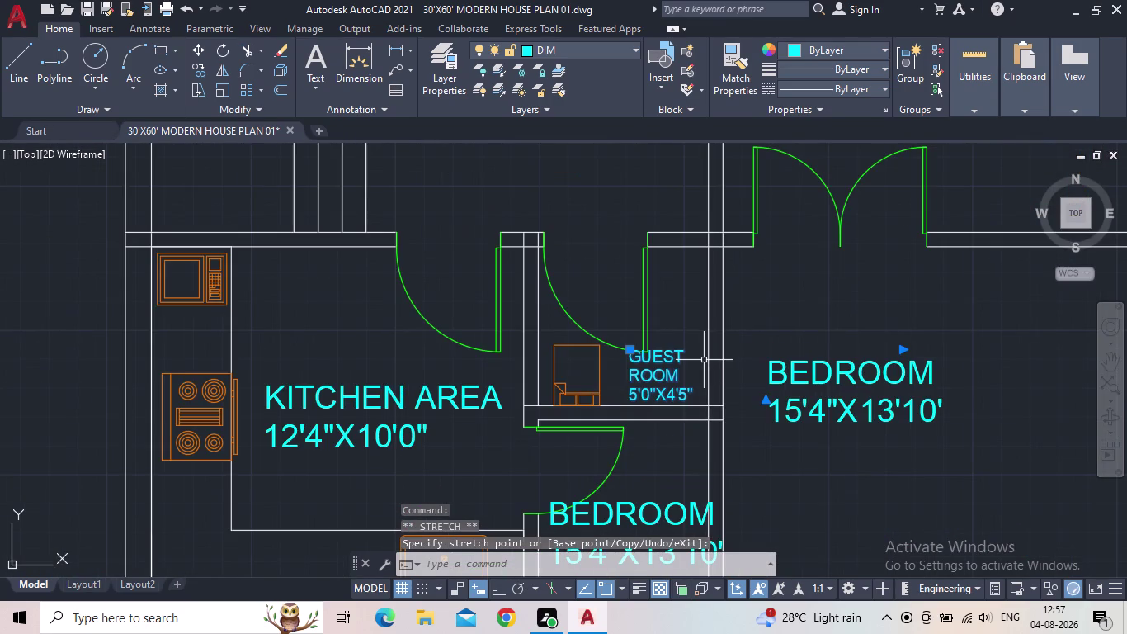
key(Escape)
Open the lower BEDROOM label for editing and select its text.
middle_drag(709, 360, 554, 401)
scroll(up, 3)
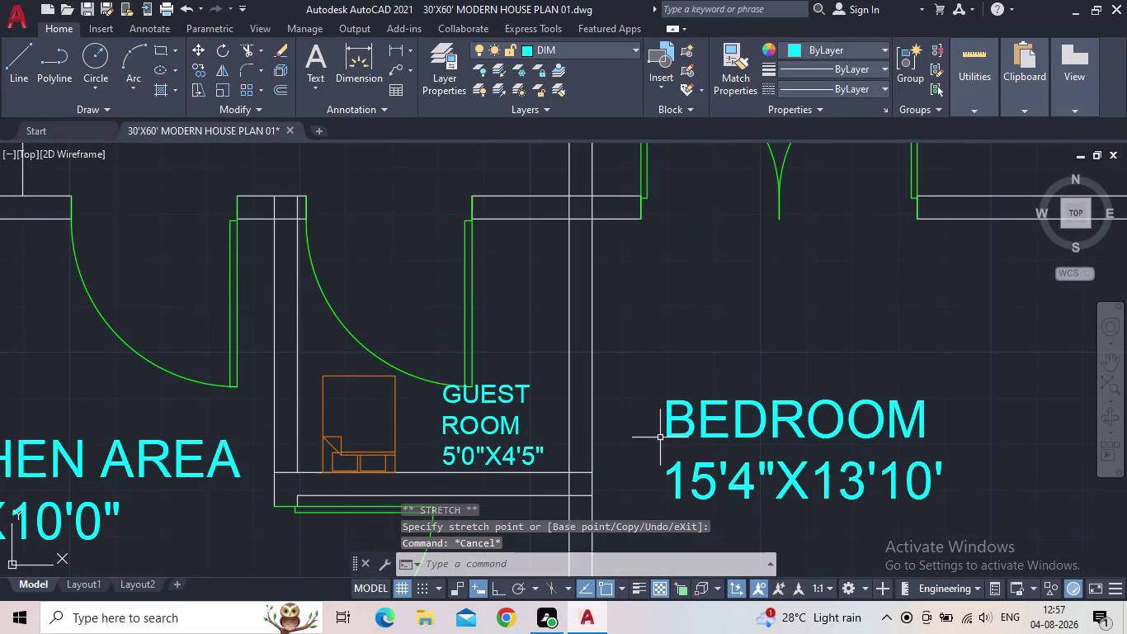
scroll(down, 3)
middle_drag(770, 417, 747, 362)
scroll(up, 3)
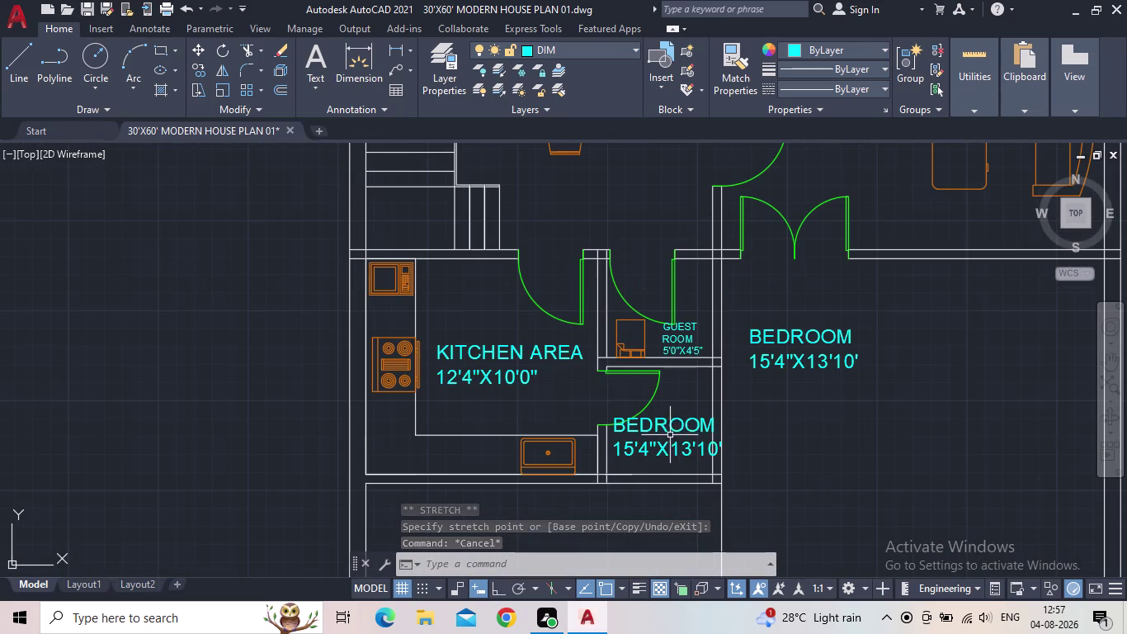
double_click(669, 434)
double_click(684, 432)
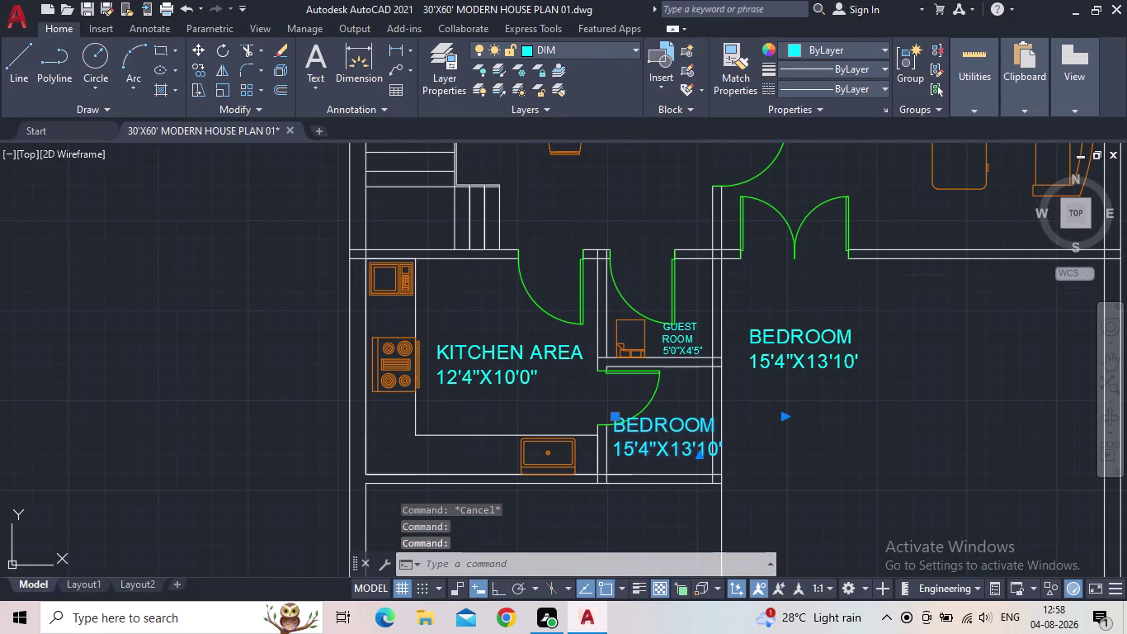
drag(730, 442, 613, 434)
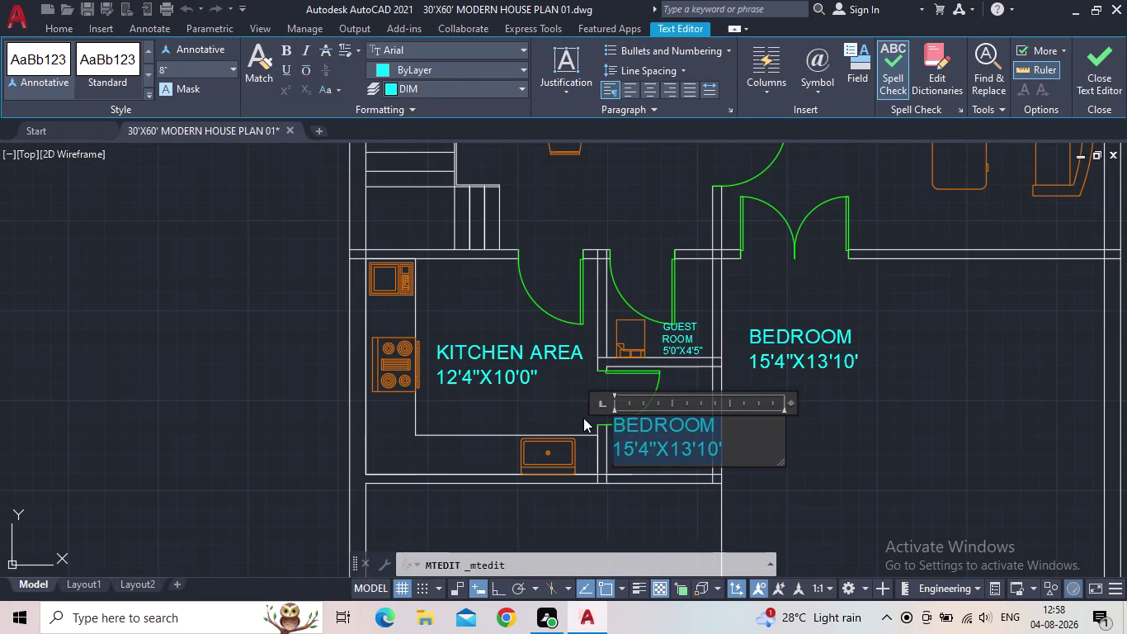
Retype the label as KITCHEN / UTILITY / 8'0"X5'0".
text(KIT)
text(C)
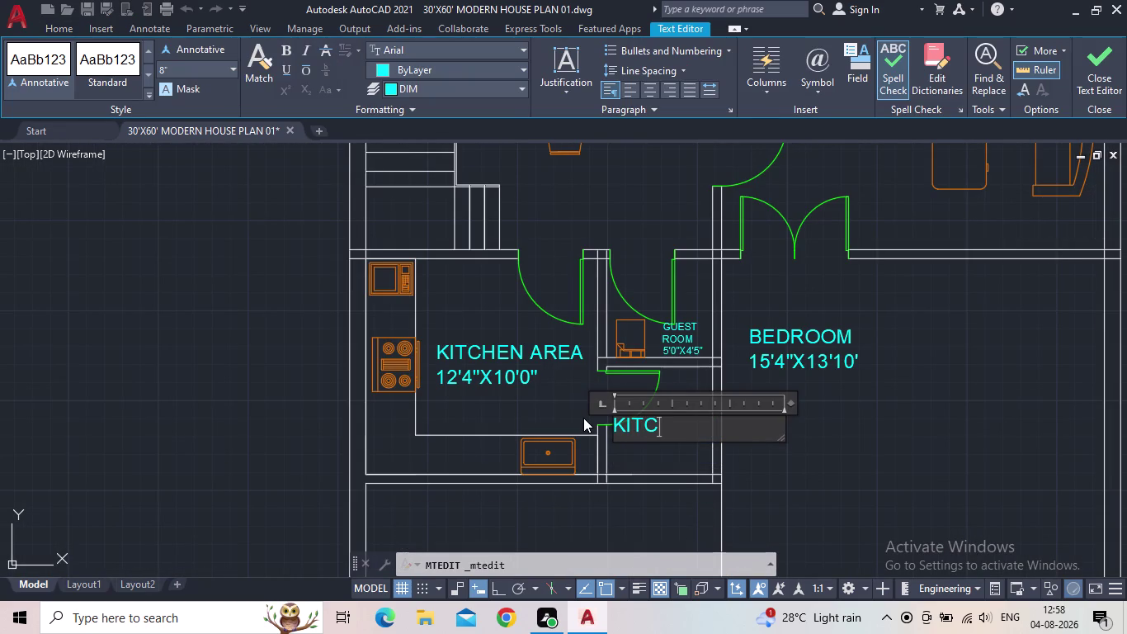
text(HEN)
key(space)
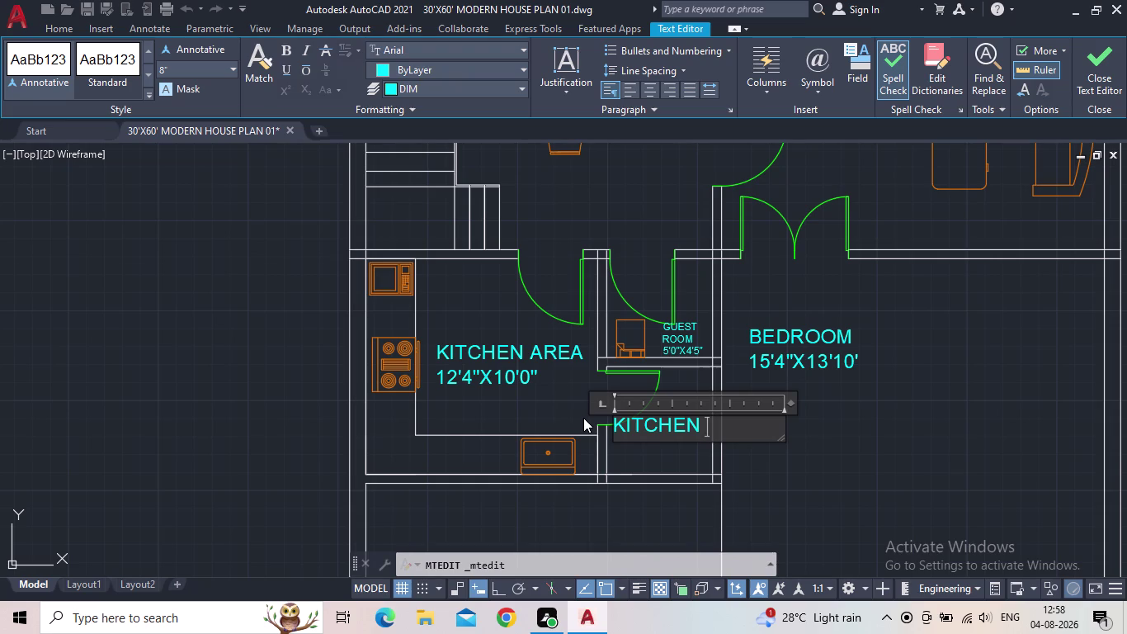
key(Return)
text(UT)
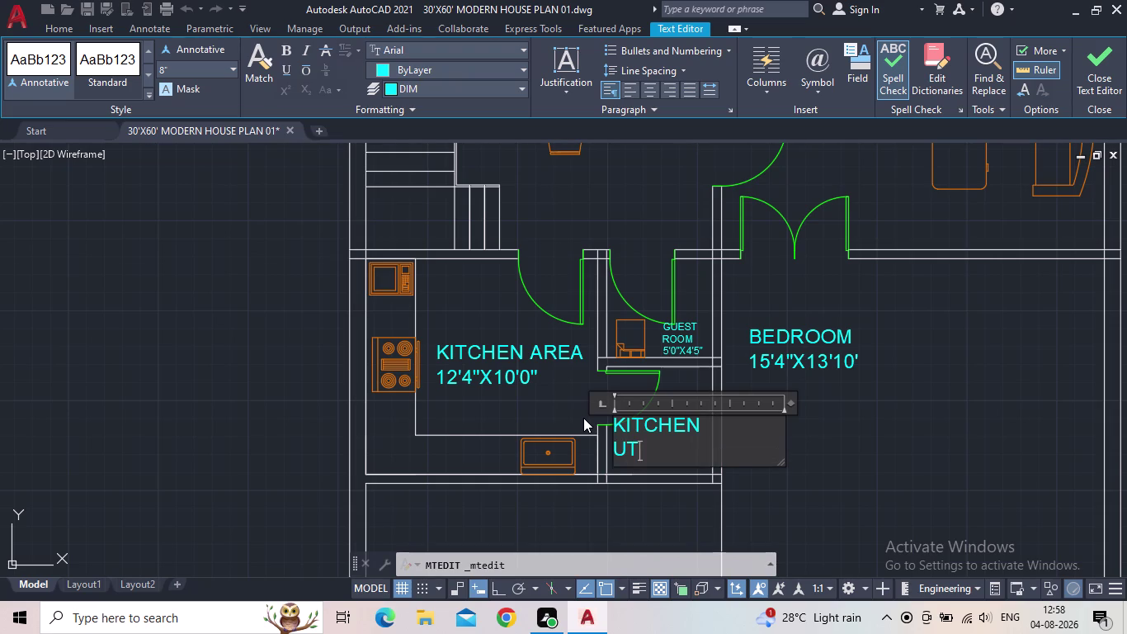
text(ILITY)
key(Return)
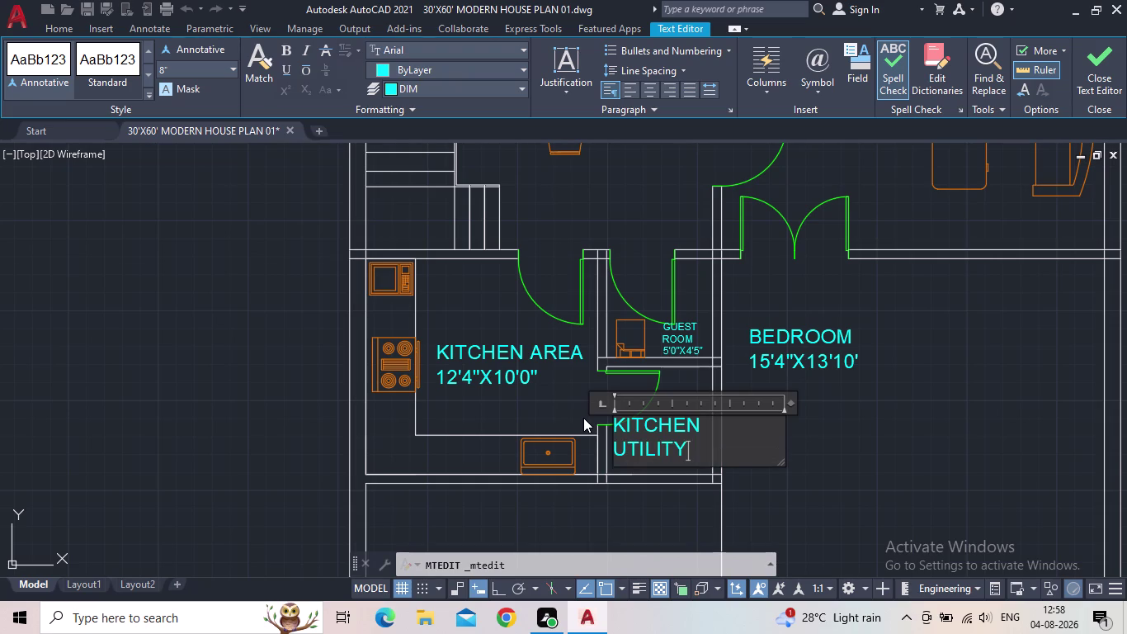
text(8')
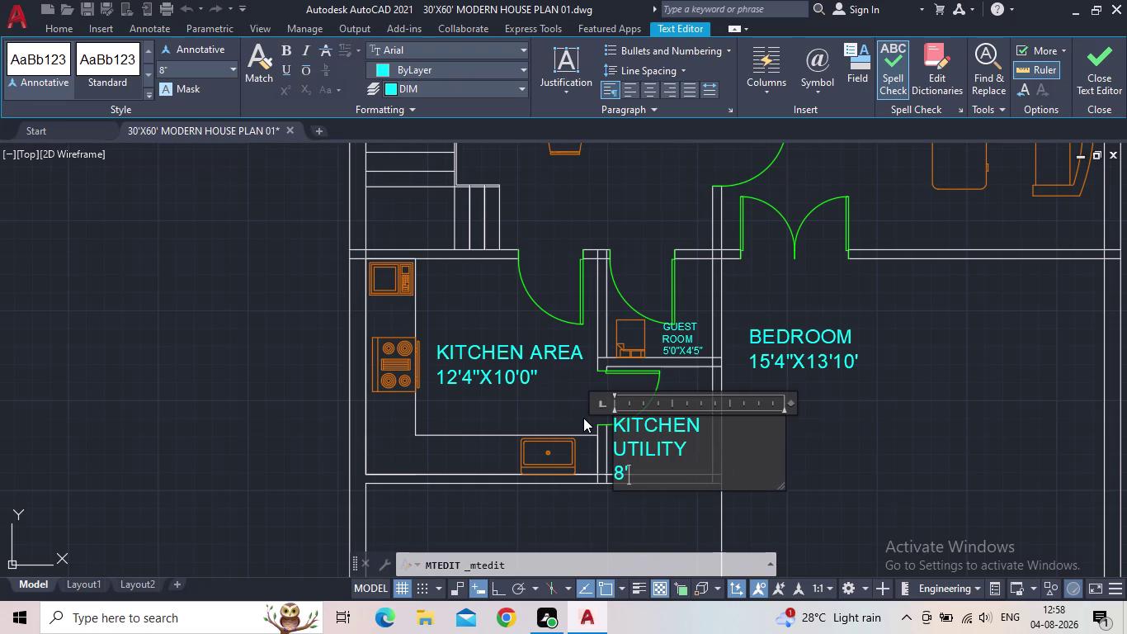
text(0")
key(x)
text(5'0)
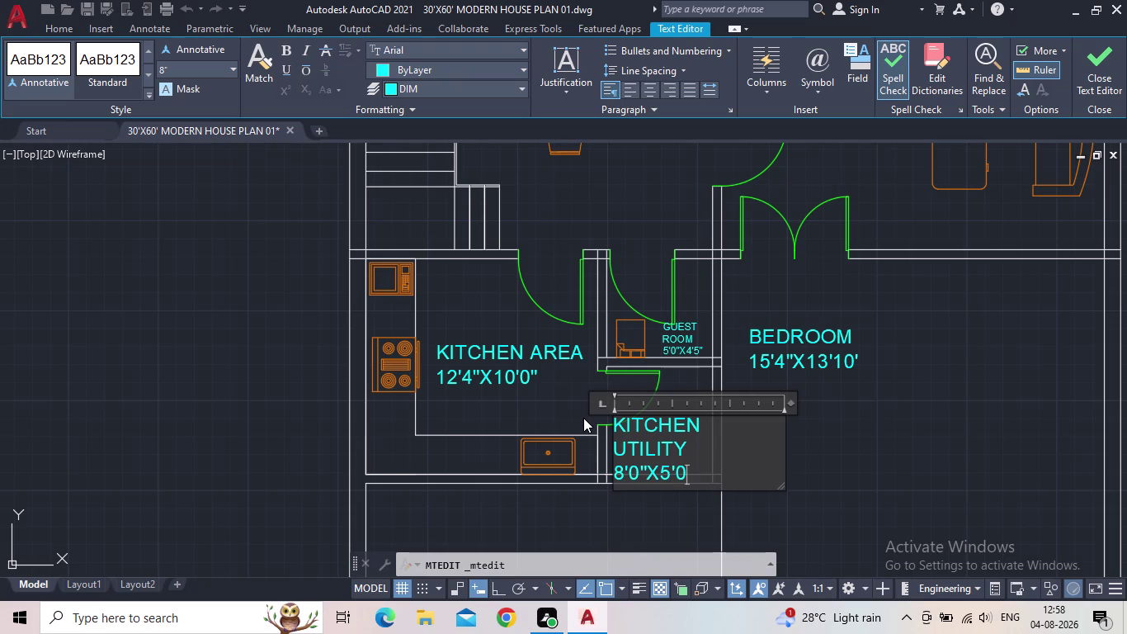
key(shift+quotedbl)
Set the KITCHEN UTILITY label text height to 4" and close the editor.
drag(730, 466, 603, 425)
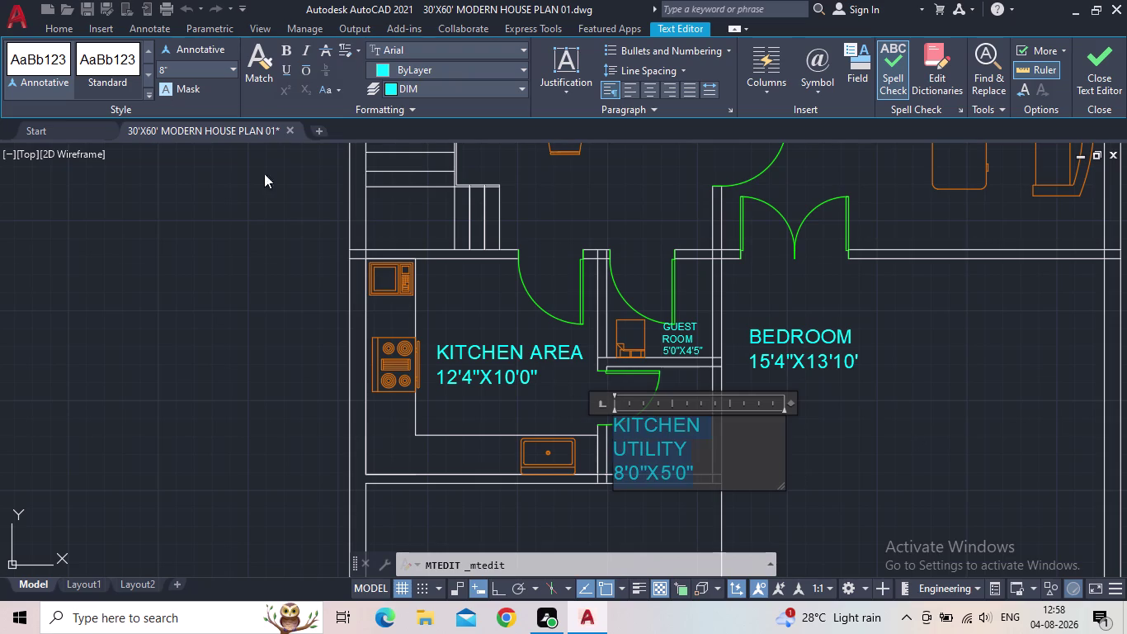
click(197, 70)
text(4)
text(")
key(Return)
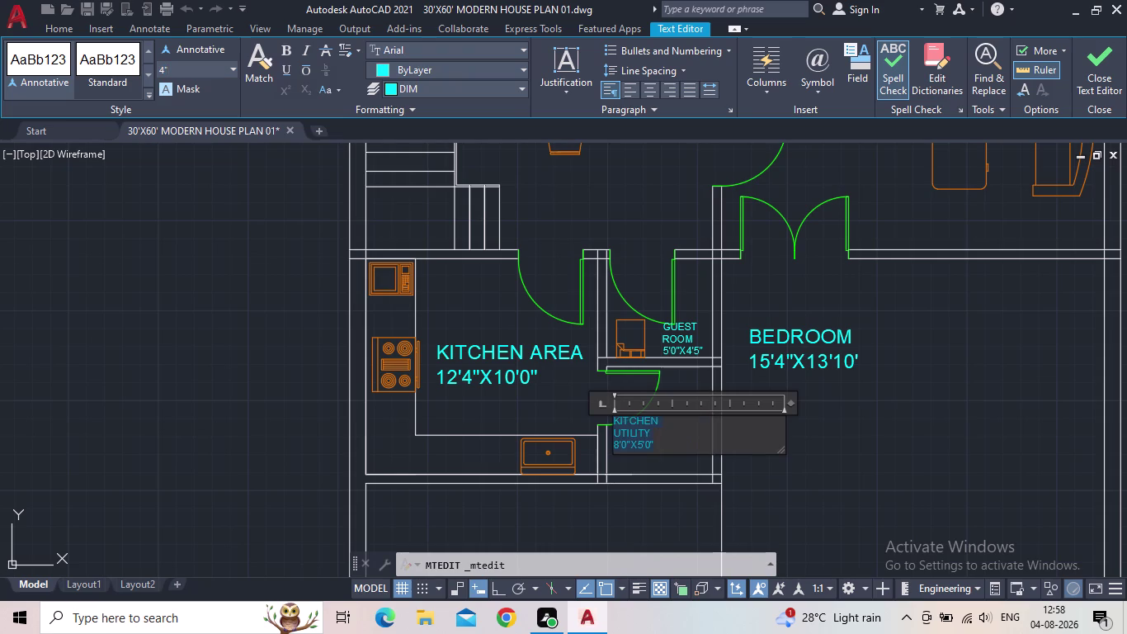
click(1098, 66)
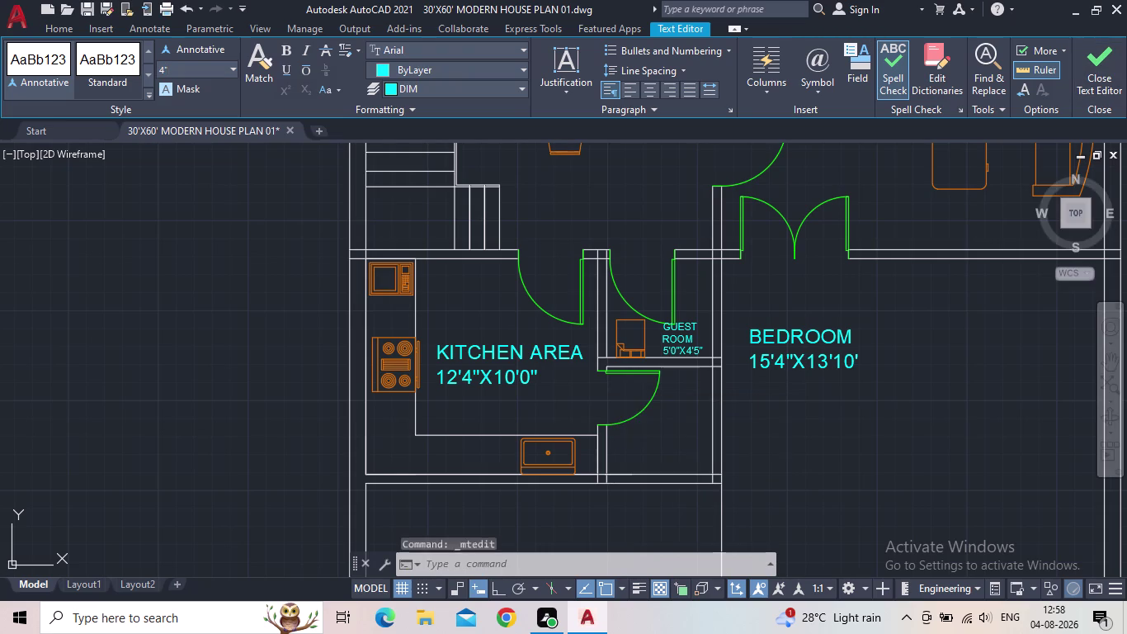
Drag the KITCHEN UTILITY label toward the utility room below its door.
scroll(up, 3)
click(577, 469)
middle_drag(605, 454, 627, 404)
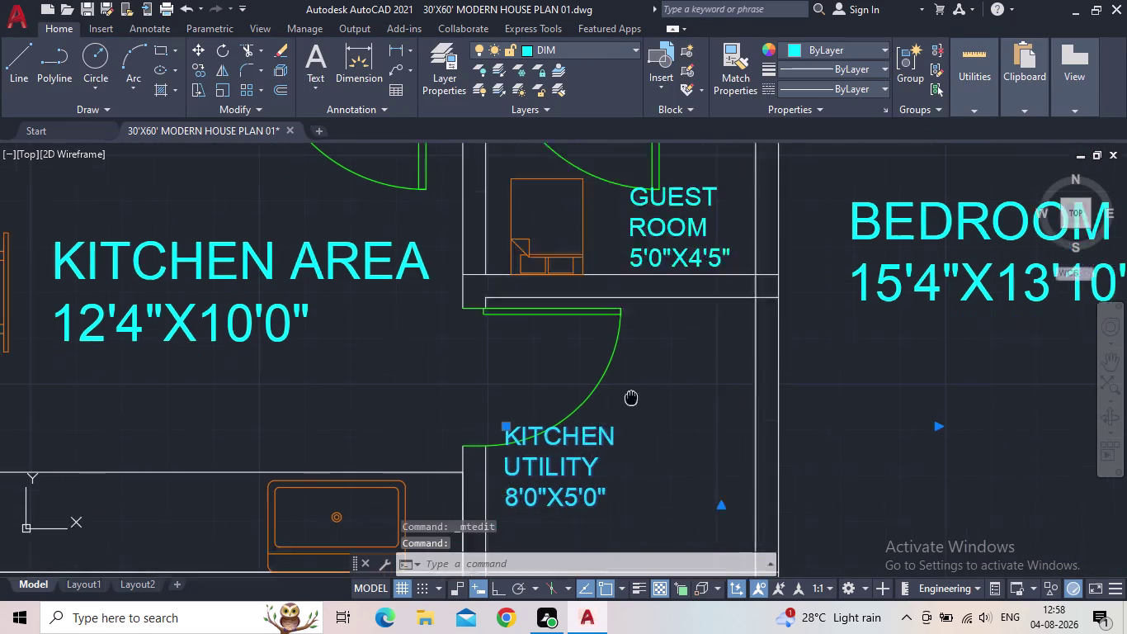
middle_drag(627, 404, 719, 307)
drag(603, 316, 612, 319)
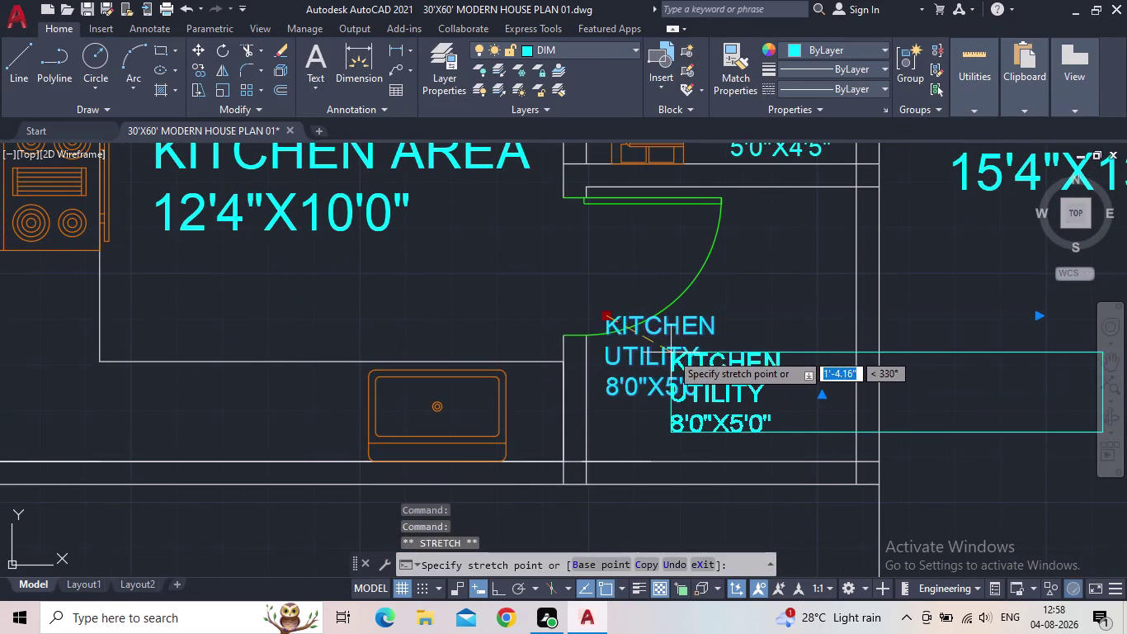
click(671, 352)
key(Escape)
Save the house plan drawing.
scroll(down, 3)
middle_drag(827, 377, 568, 380)
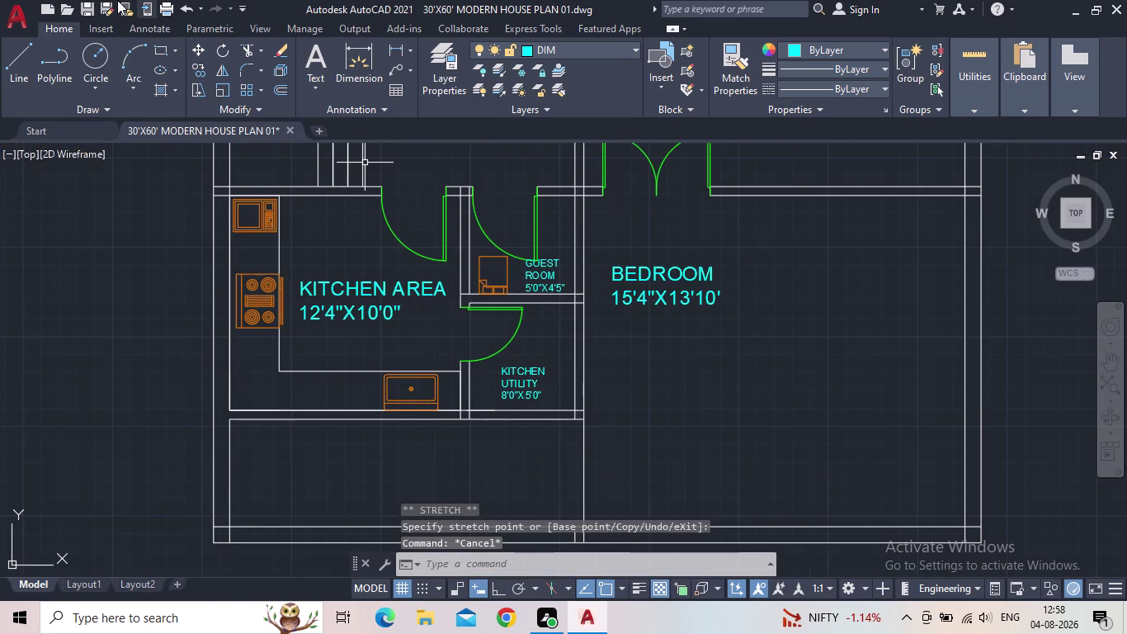
click(88, 14)
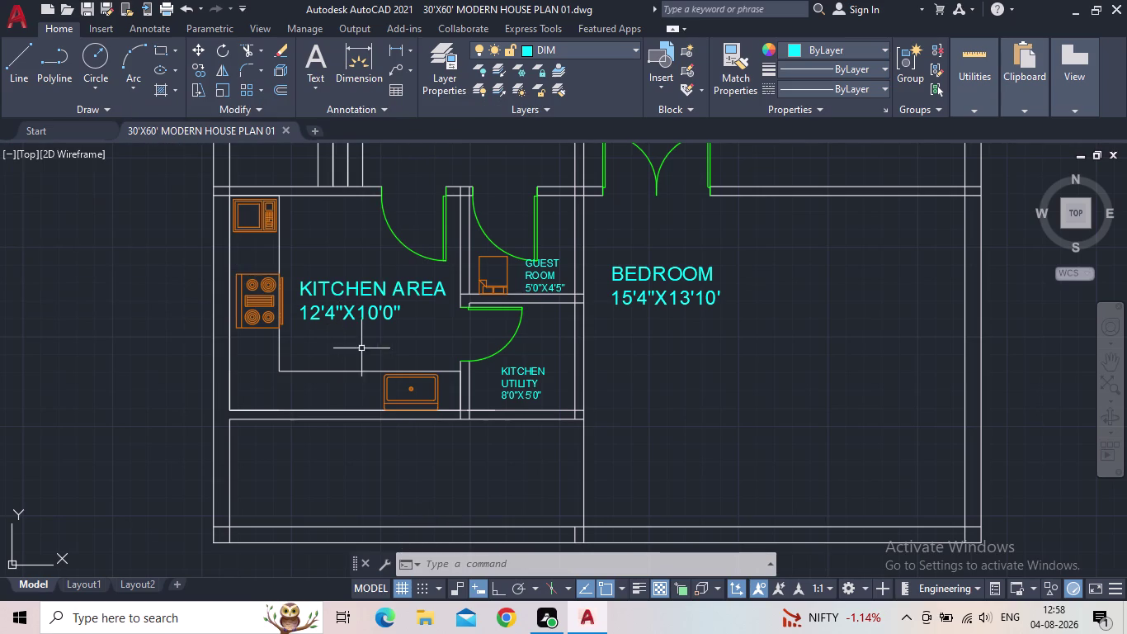
scroll(down, 3)
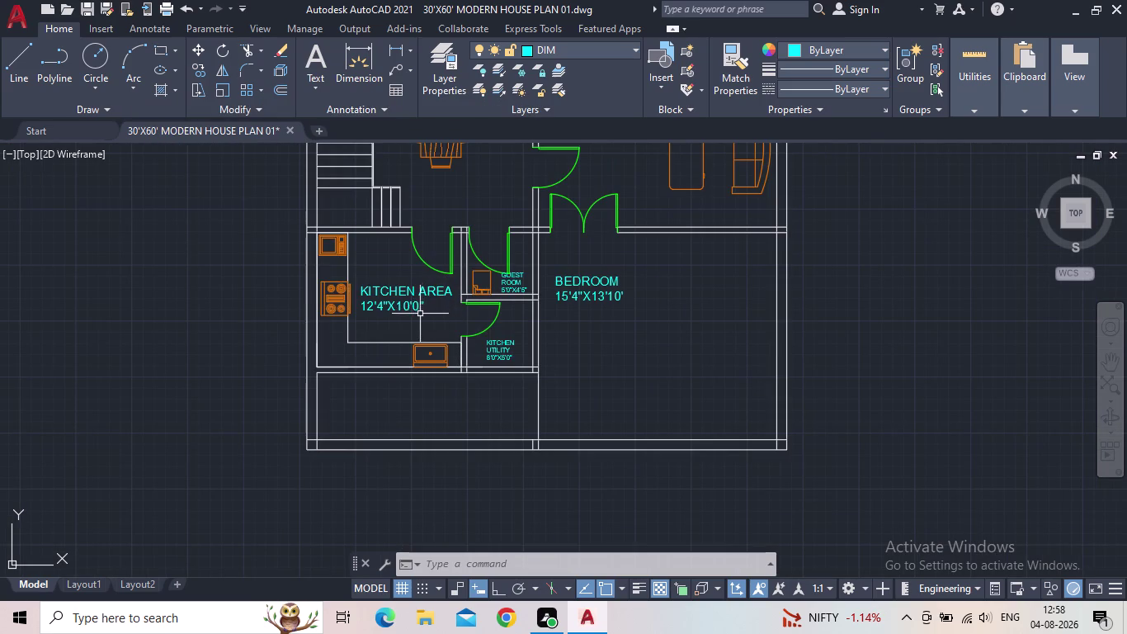
middle_drag(410, 335, 382, 373)
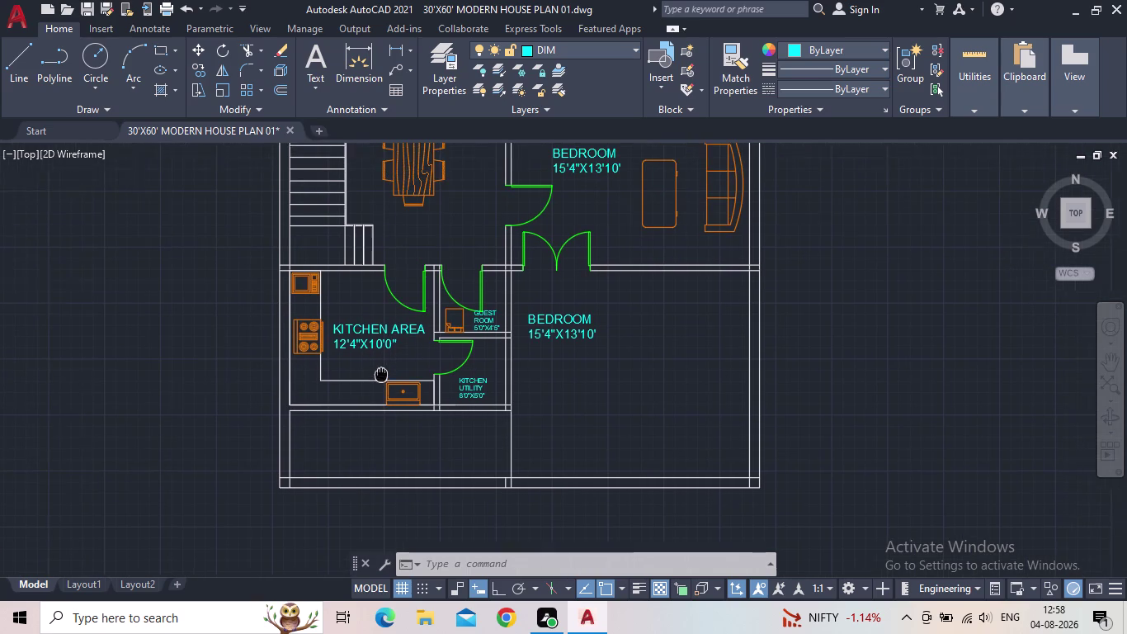
middle_drag(382, 373, 378, 378)
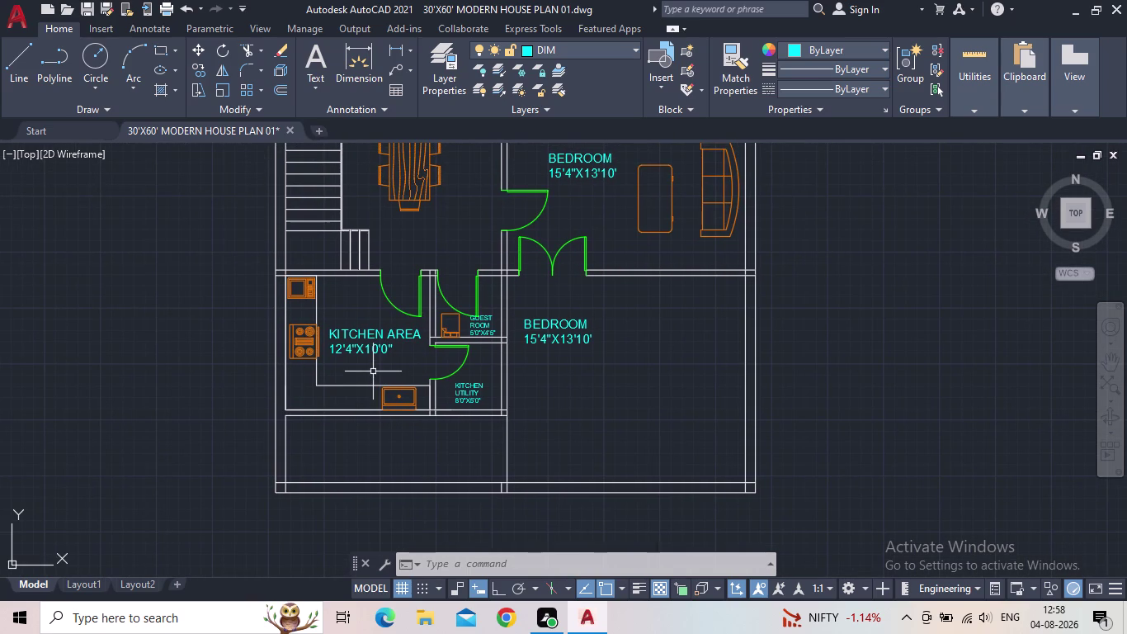
middle_drag(579, 366, 564, 423)
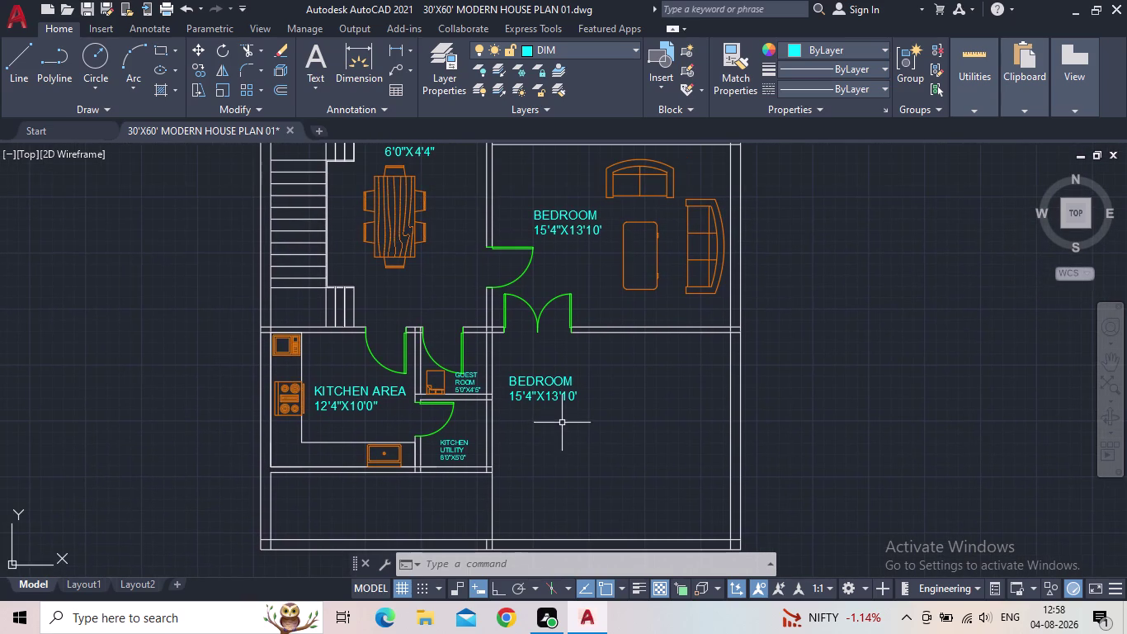
middle_drag(559, 419, 511, 450)
scroll(down, 3)
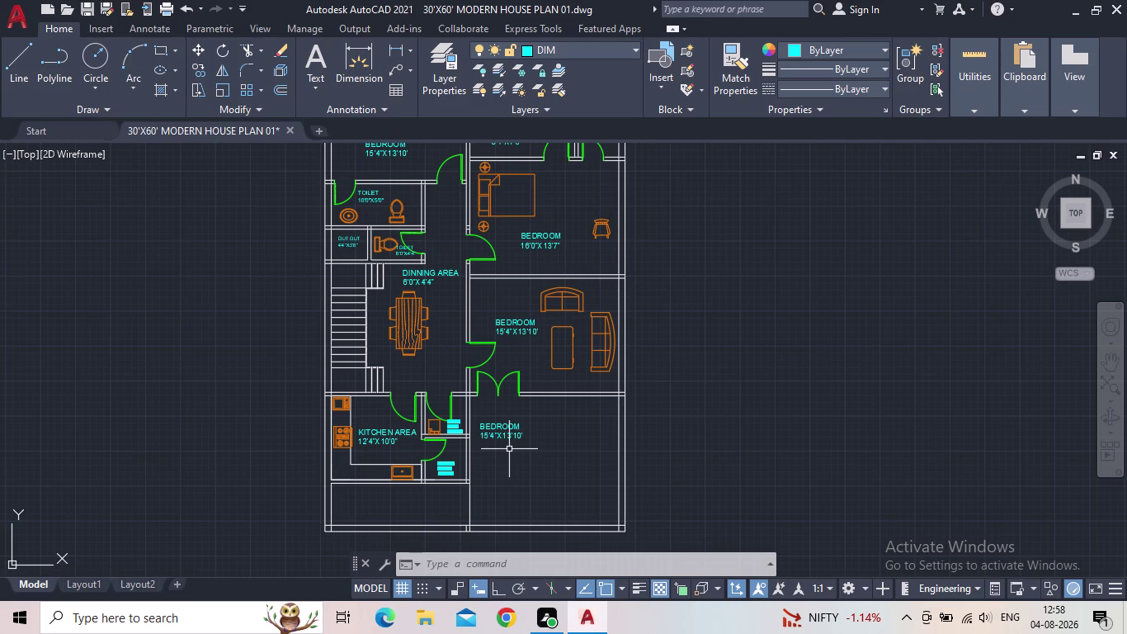
scroll(down, 3)
middle_drag(518, 436, 502, 426)
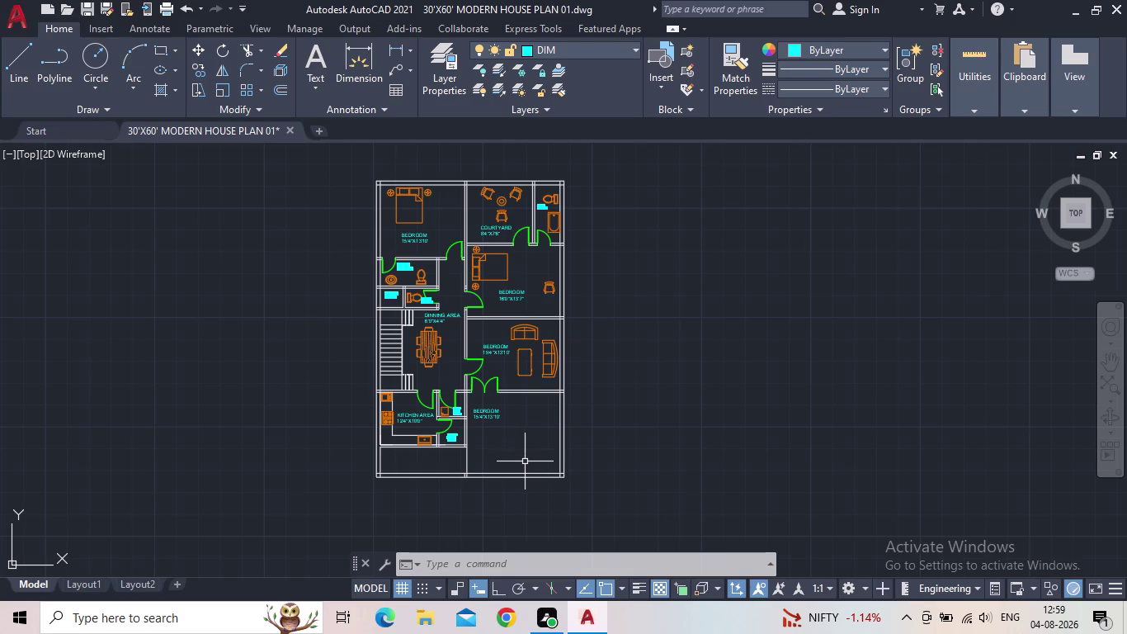
scroll(up, 3)
middle_drag(516, 447, 525, 460)
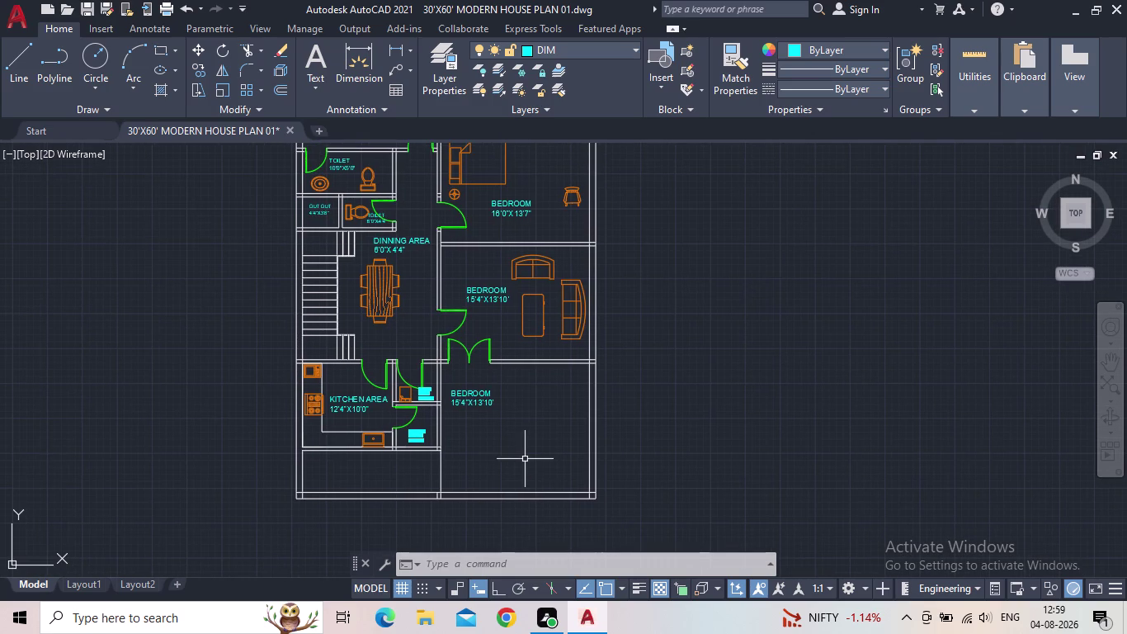
scroll(up, 3)
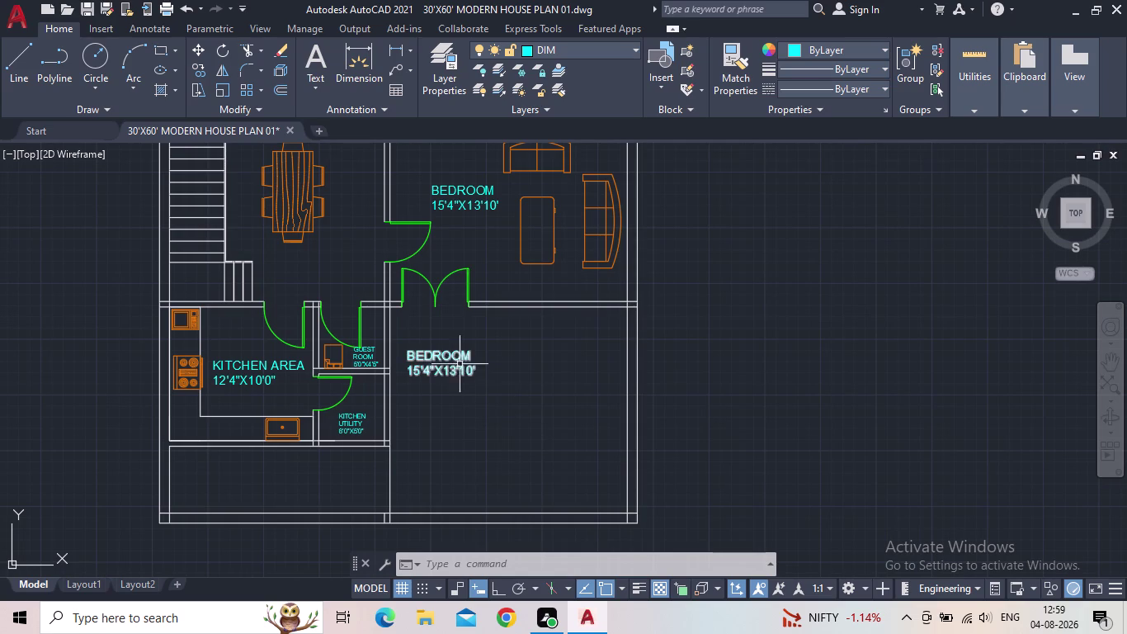
scroll(up, 3)
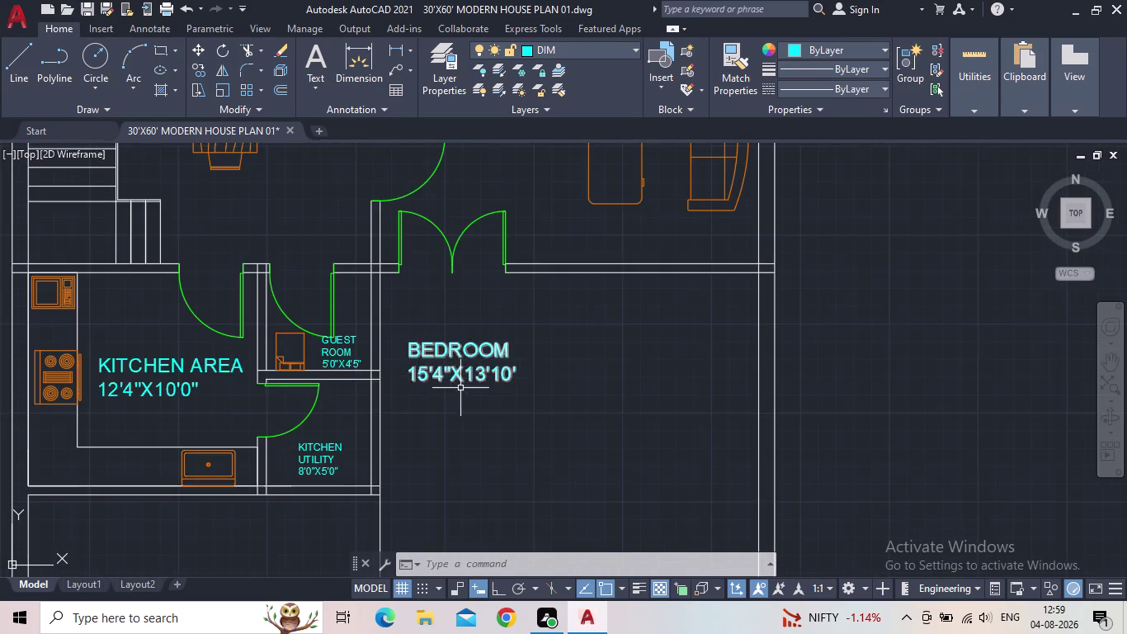
scroll(down, 3)
middle_drag(462, 390, 465, 417)
click(484, 392)
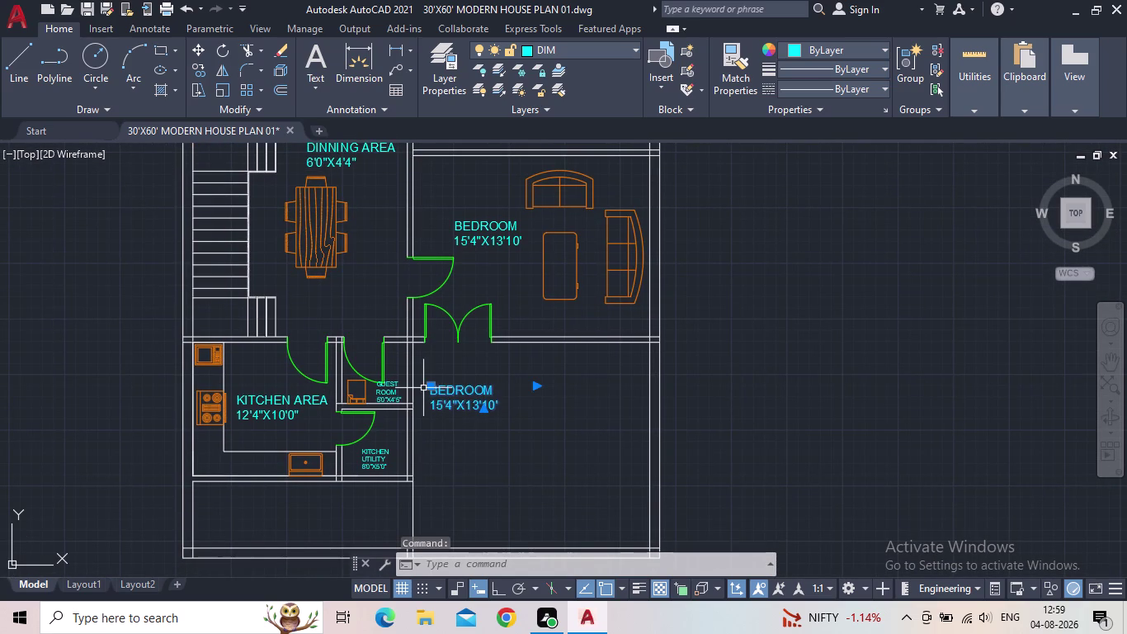
click(429, 387)
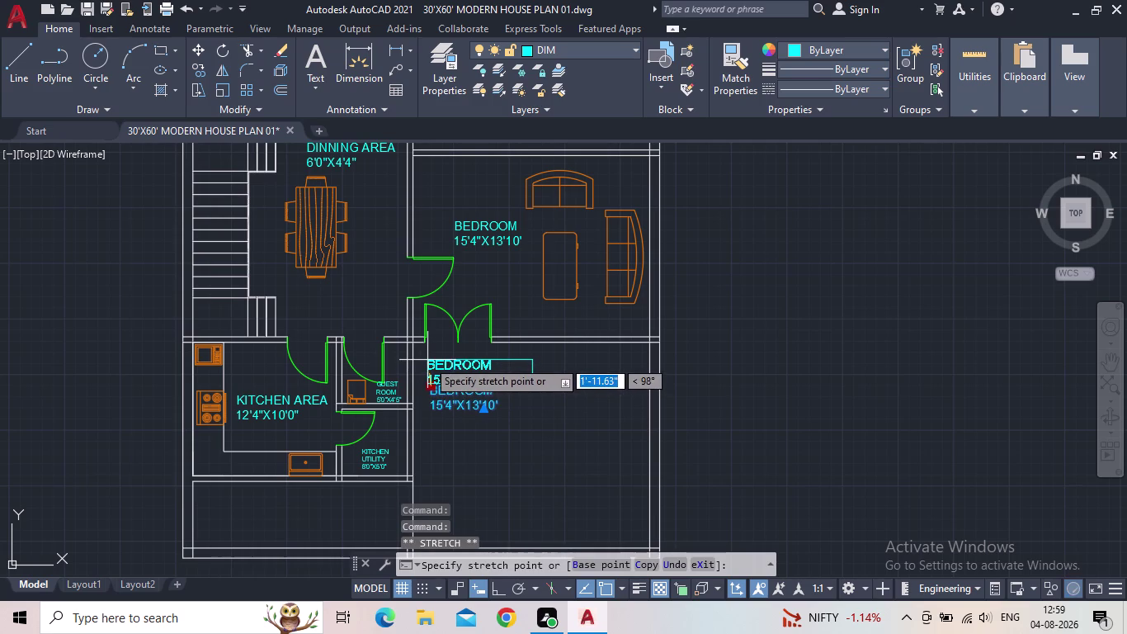
click(428, 359)
middle_drag(458, 404, 475, 487)
scroll(up, 3)
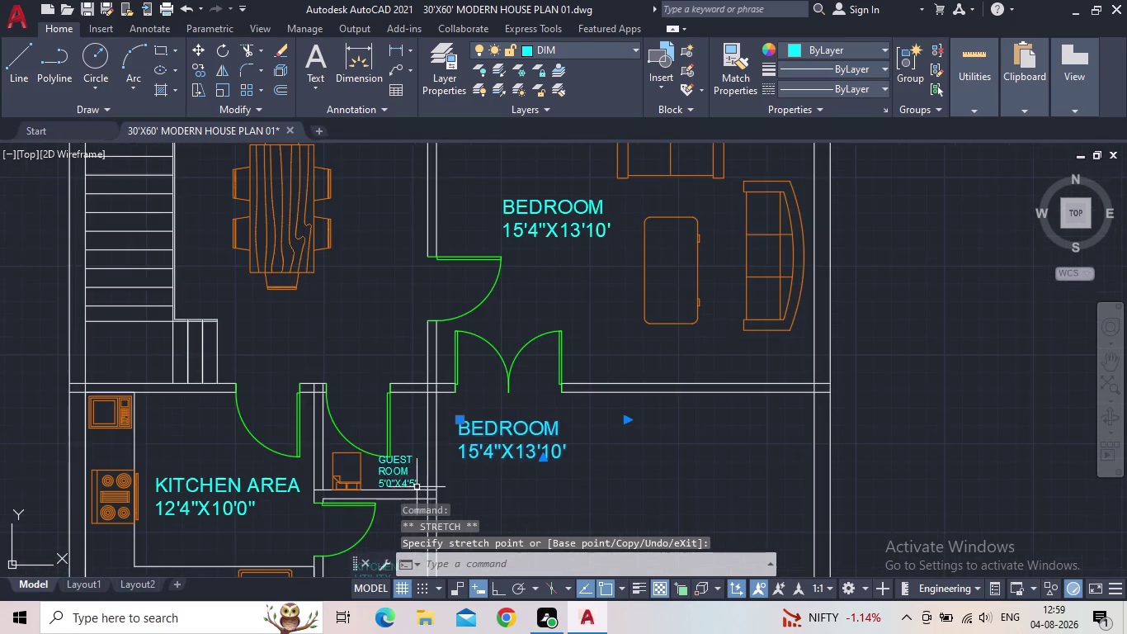
scroll(down, 3)
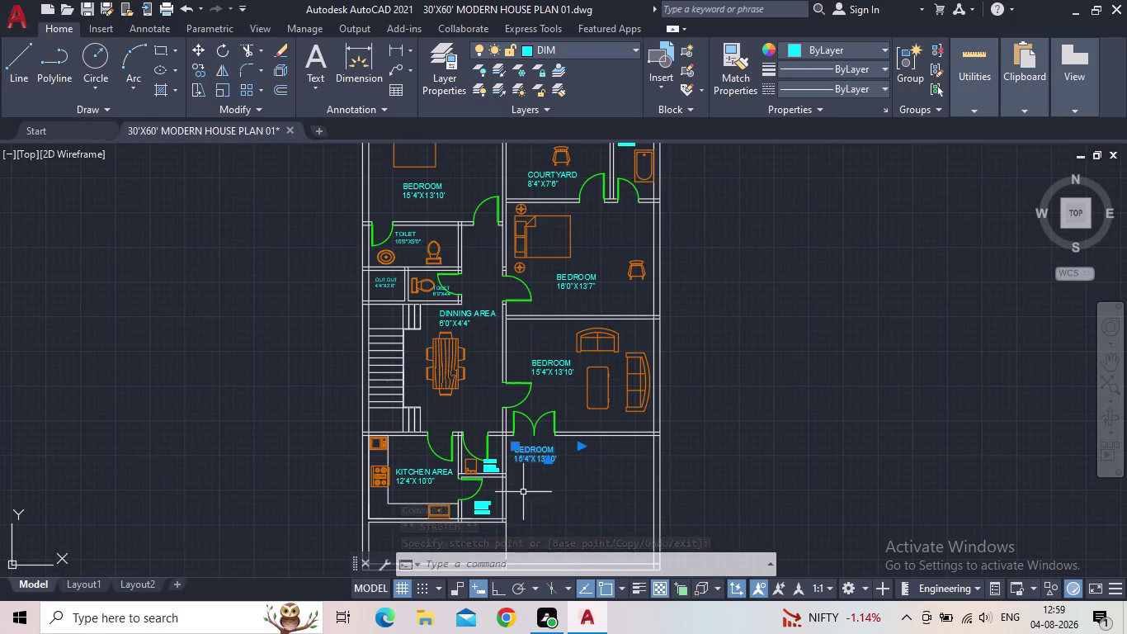
key(Escape)
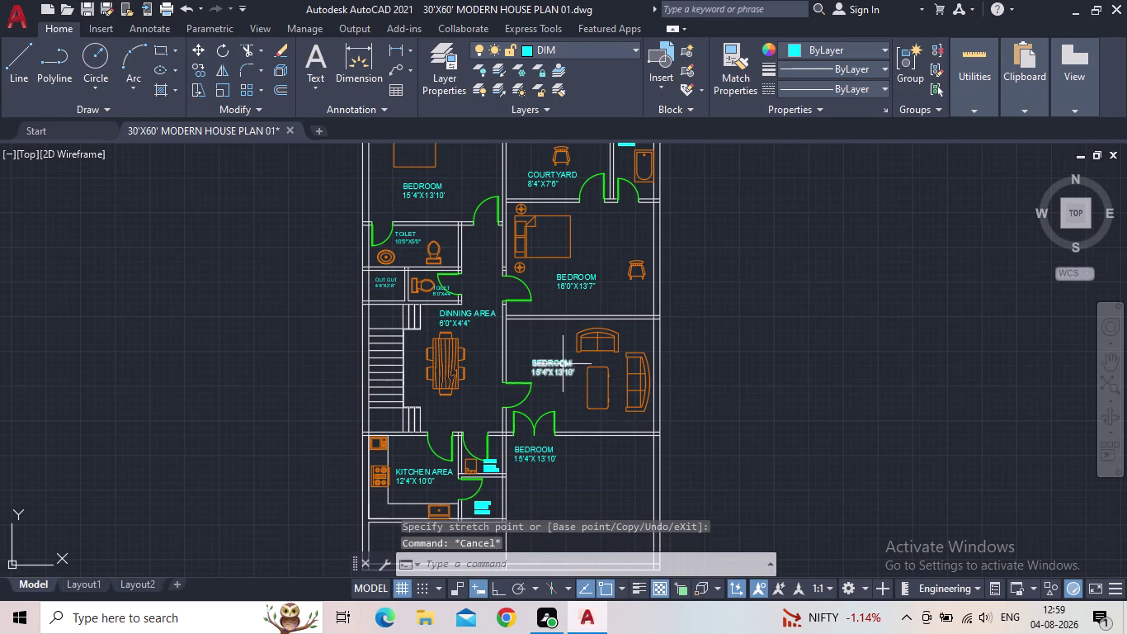
double_click(558, 361)
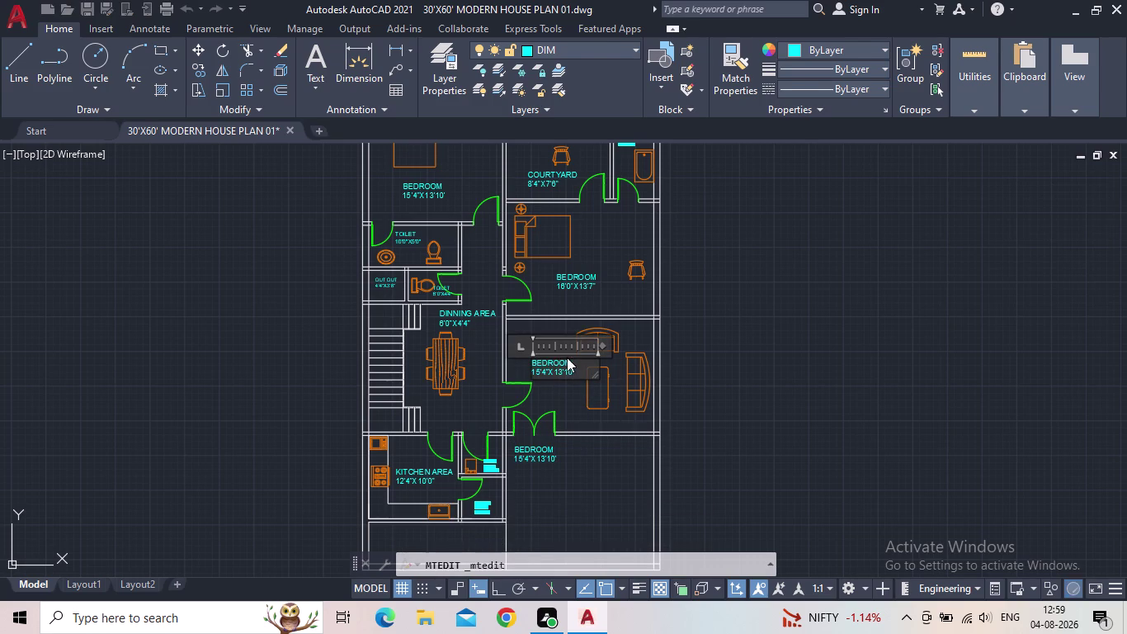
Retype the sofa room's label as LIVING ROOM / 16'3"X13'7".
drag(590, 369, 517, 359)
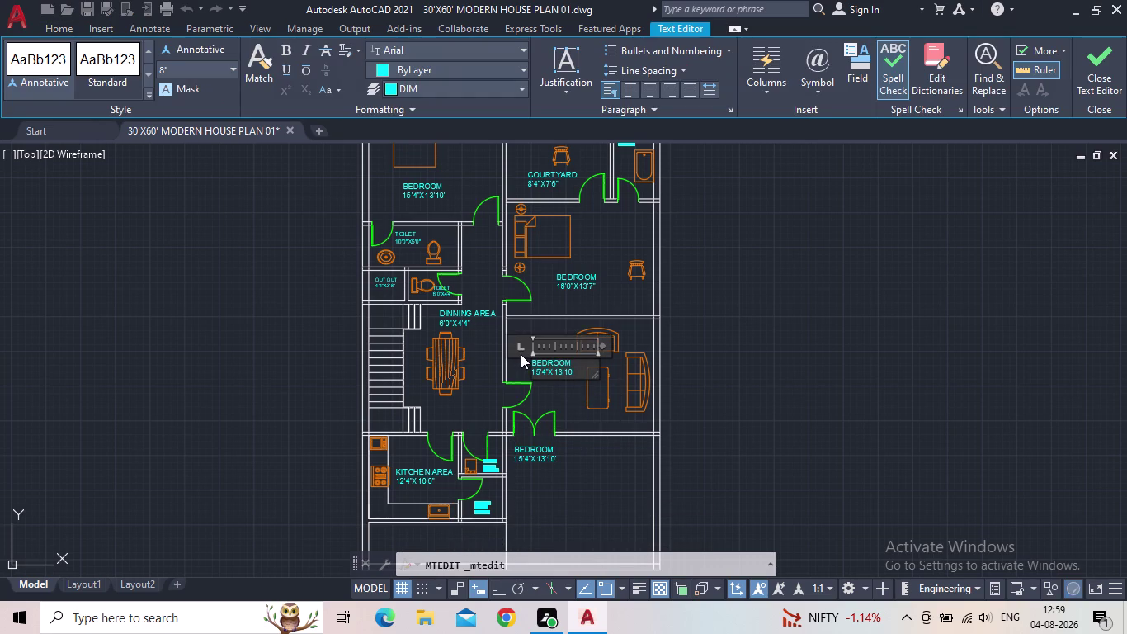
text(LI)
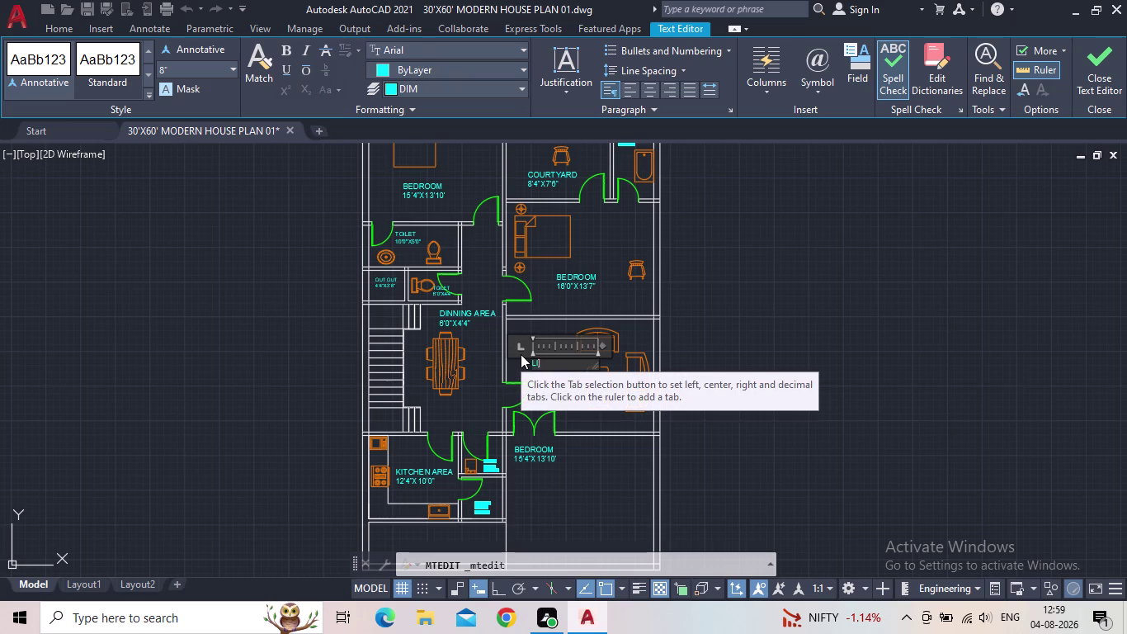
text(VING)
key(space)
text(EO)
key(BackSpace)
key(BackSpace)
text(ROOM)
key(Return)
text(16')
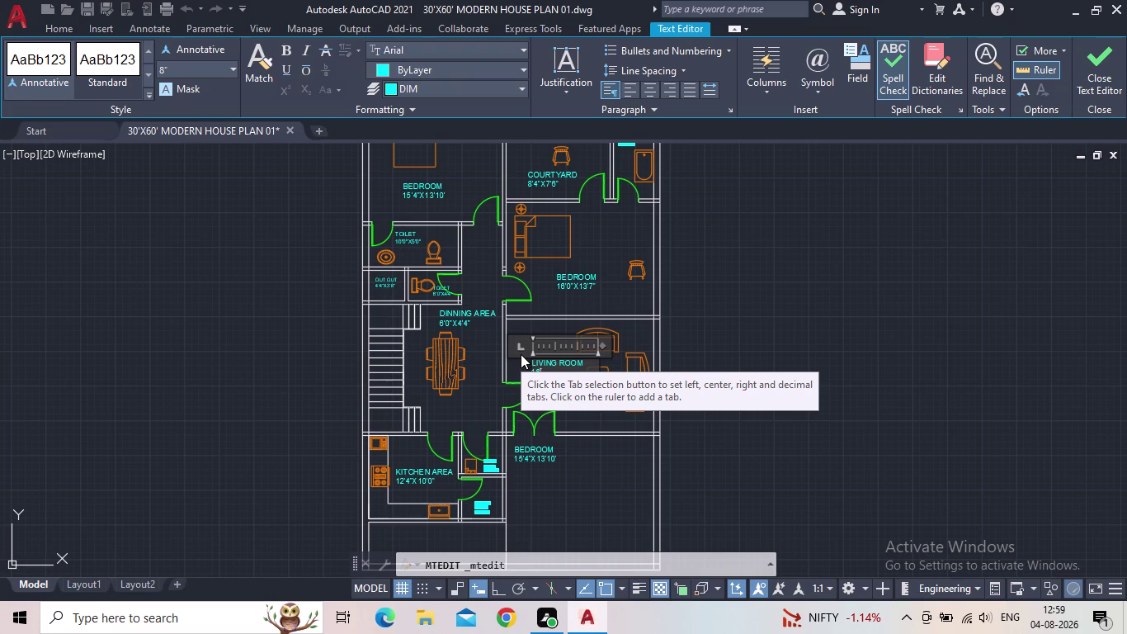
text(3")
key(x)
text(13)
text('7)
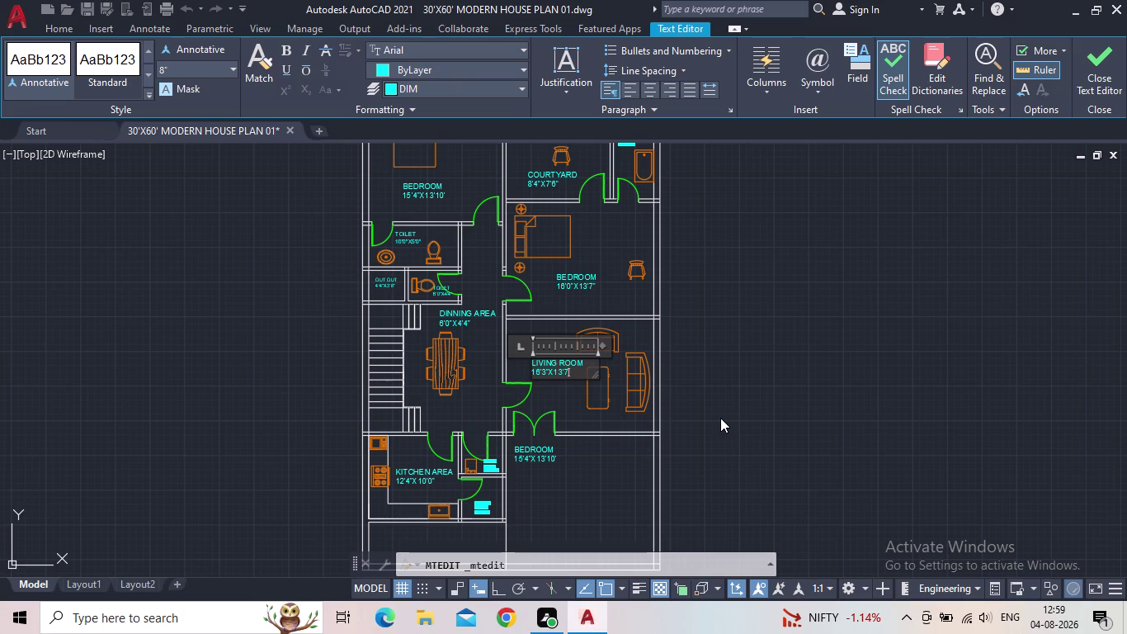
key(shift+quotedbl)
Set the LIVING ROOM label text height to 6" and close the editor.
drag(579, 372, 506, 367)
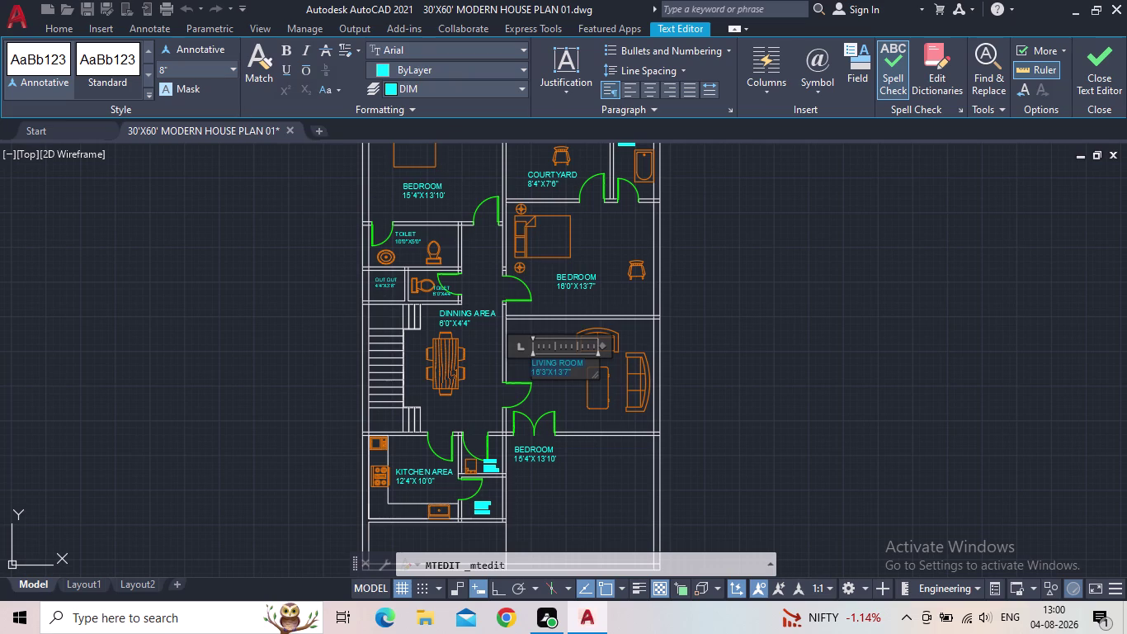
click(185, 72)
key(5)
key(BackSpace)
text(6")
key(Return)
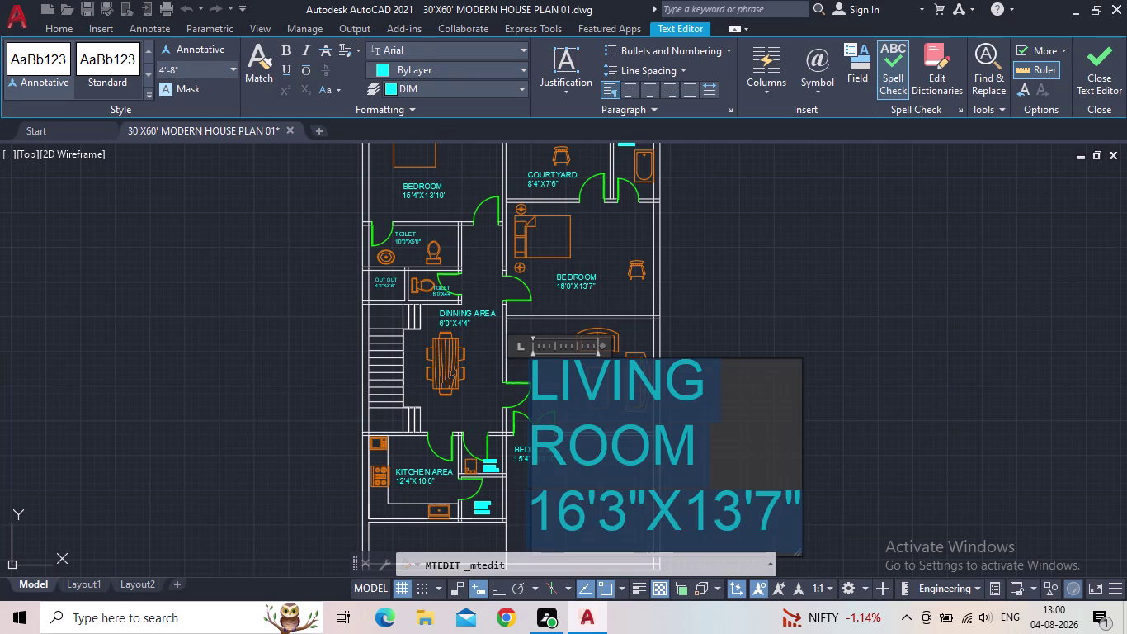
click(198, 65)
text(6)
text(")
key(Return)
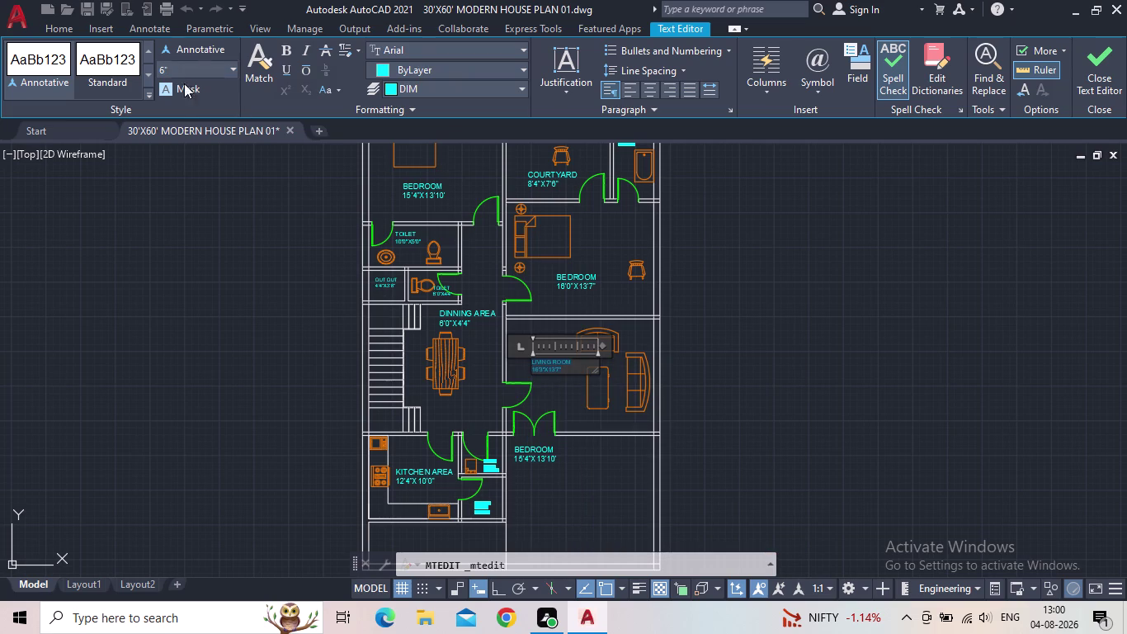
click(1102, 66)
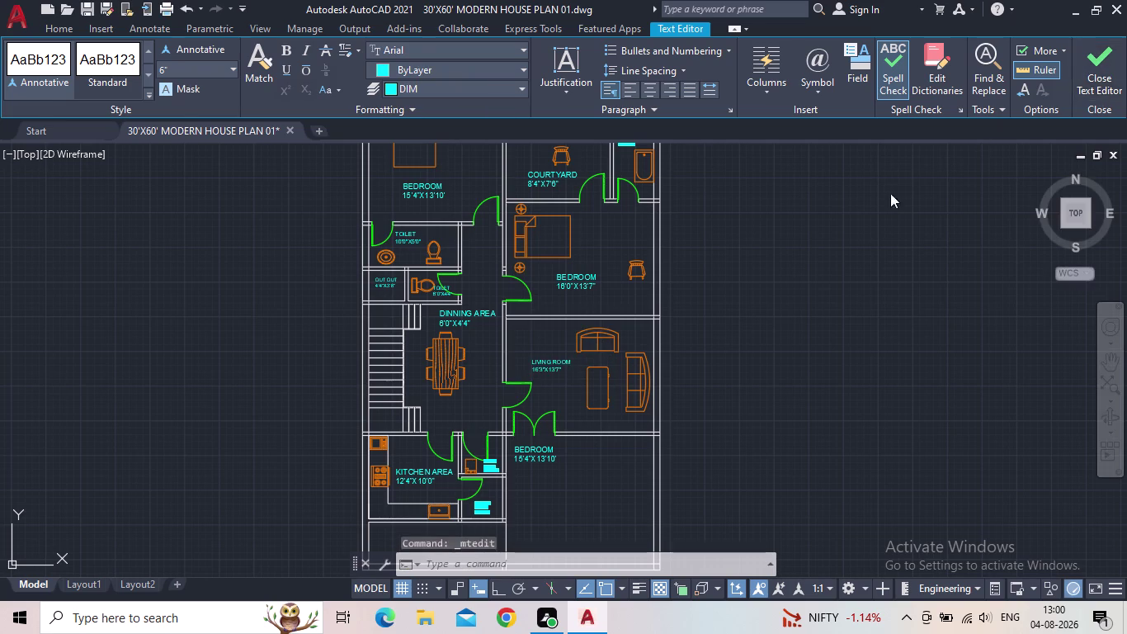
scroll(up, 3)
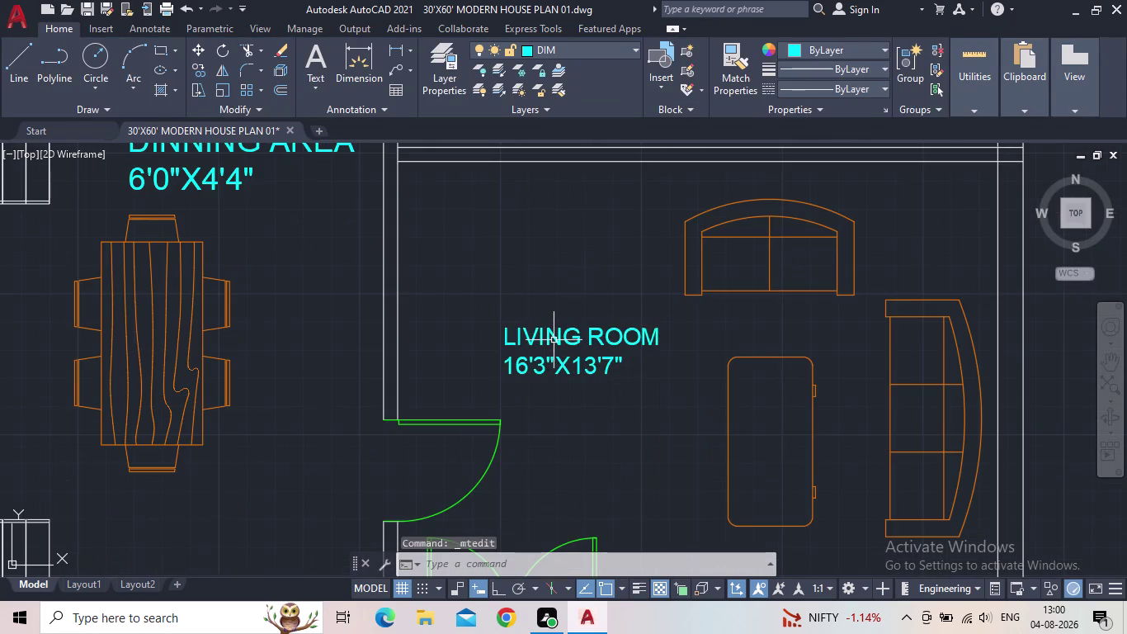
scroll(down, 3)
scroll(up, 3)
Change the LIVING ROOM label text height to 7" and close the editor.
double_click(558, 341)
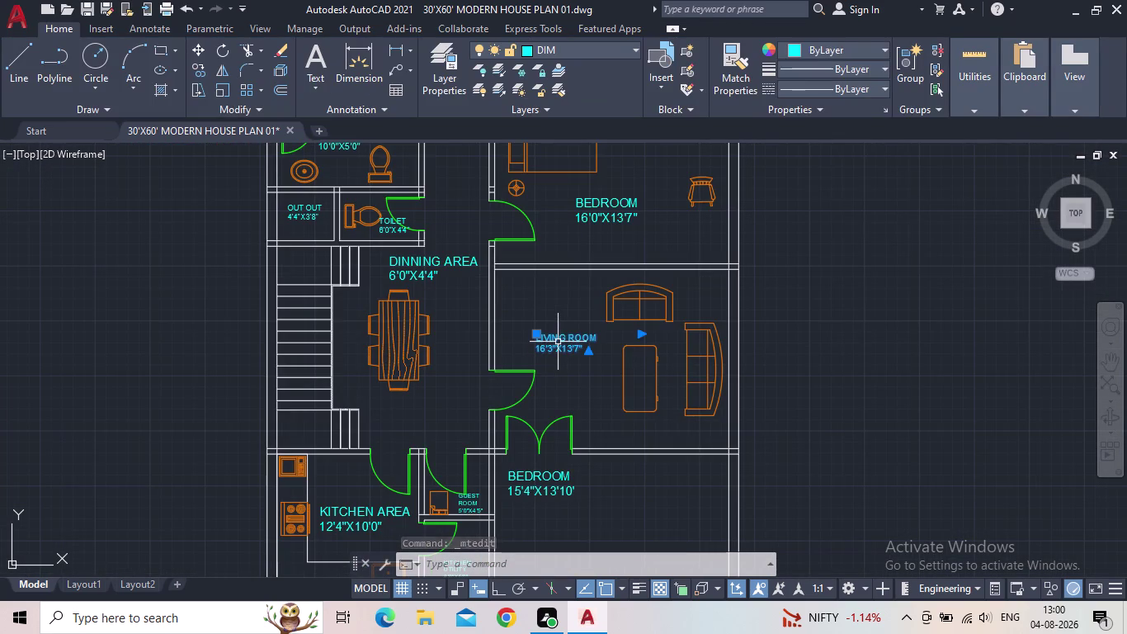
drag(599, 349, 523, 324)
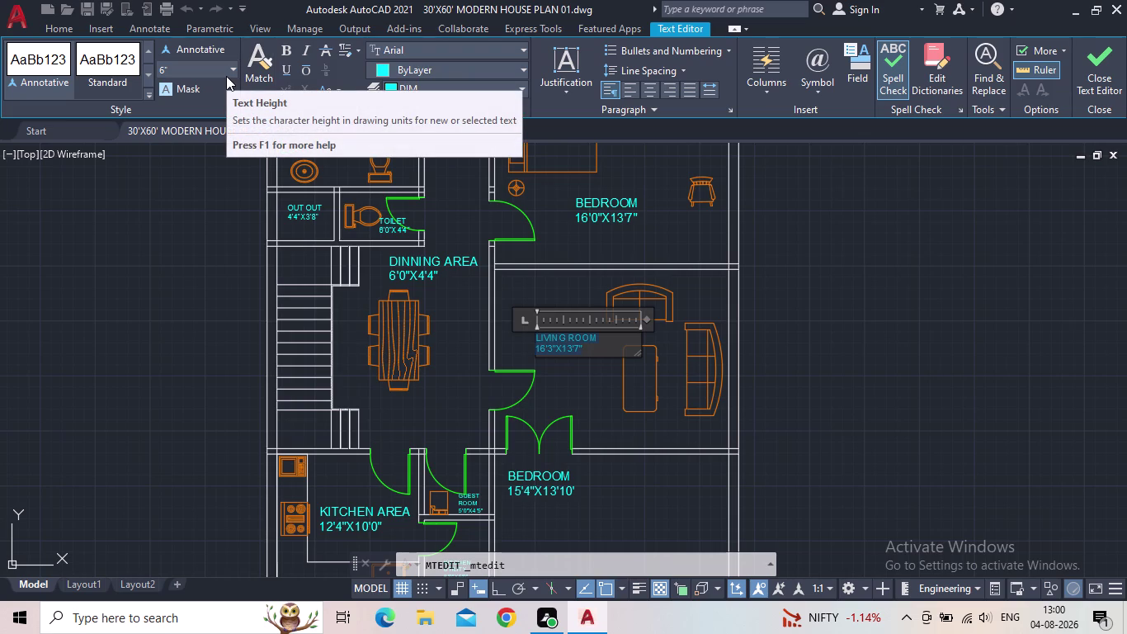
click(192, 69)
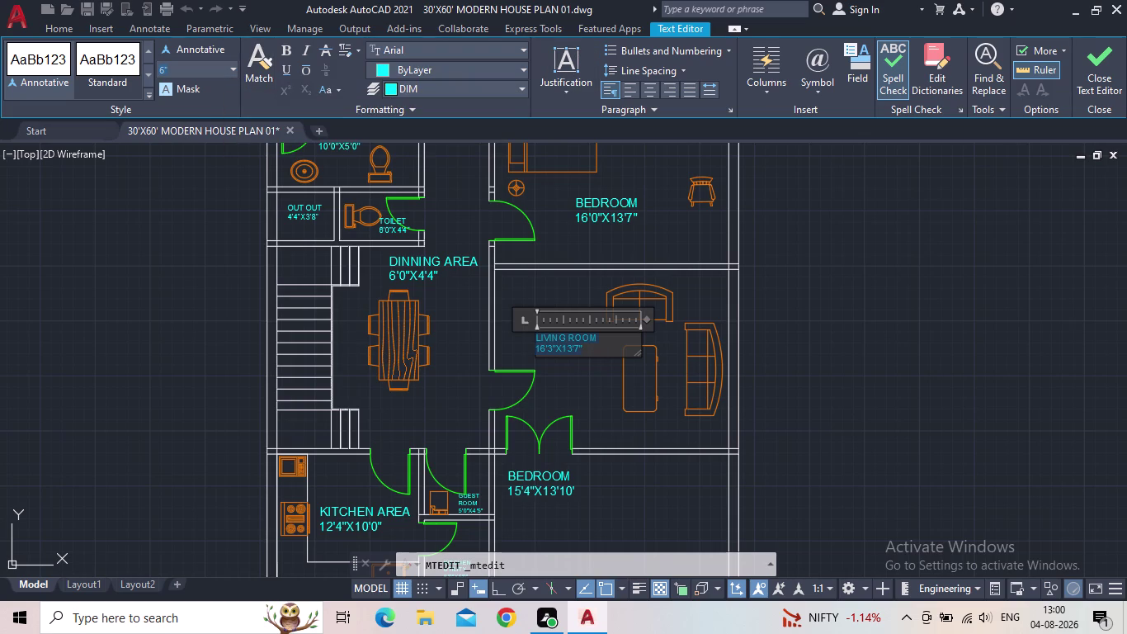
text(7")
key(Return)
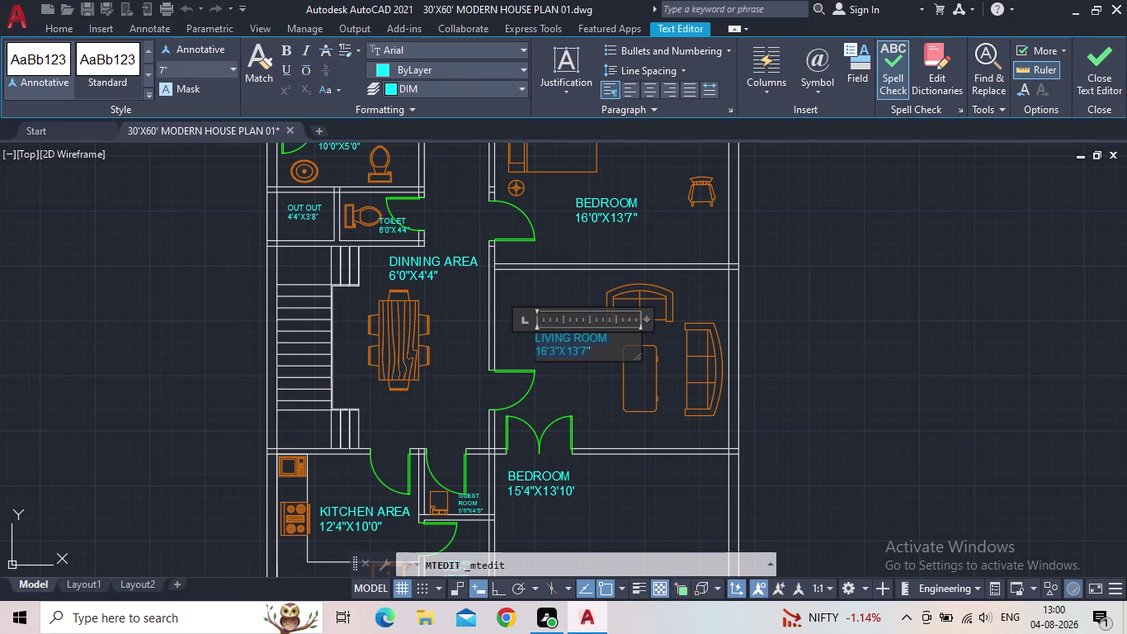
click(1105, 98)
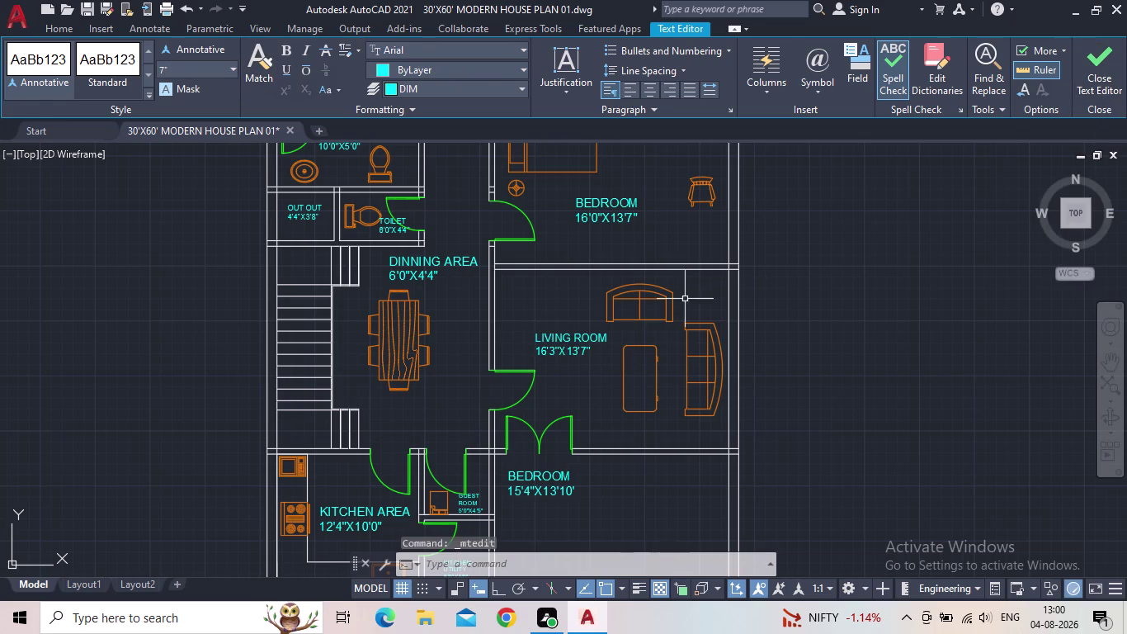
Start moving the LIVING ROOM label, then cancel the move.
click(553, 342)
click(537, 333)
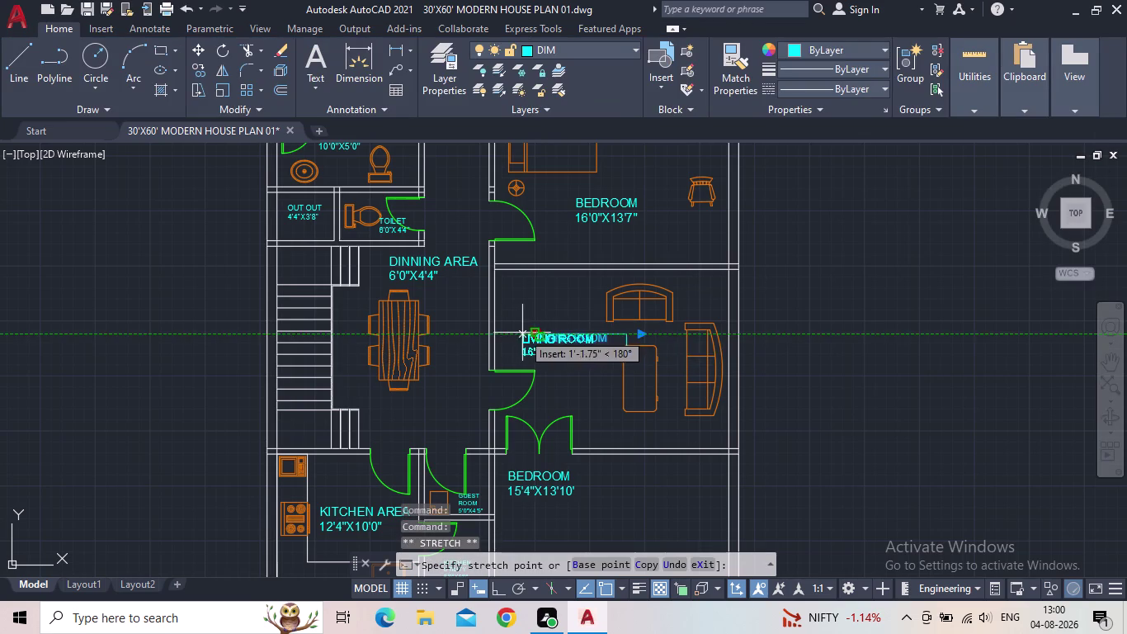
click(529, 330)
key(Escape)
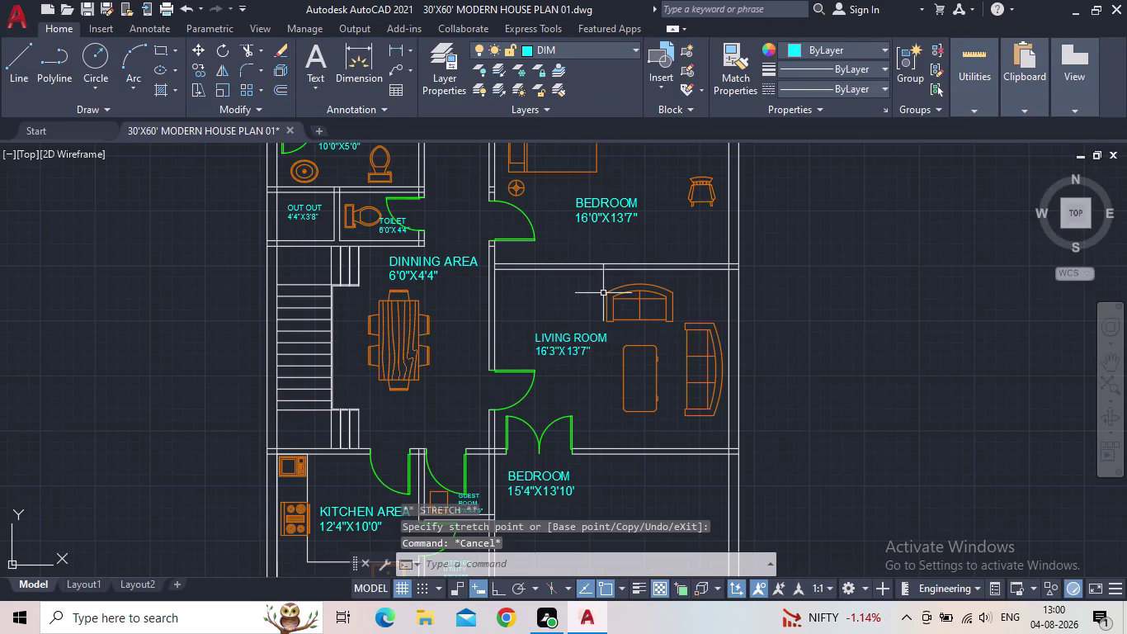
middle_drag(644, 344, 671, 204)
Replace the lower BEDROOM label's heading with PARKING AREA.
double_click(565, 331)
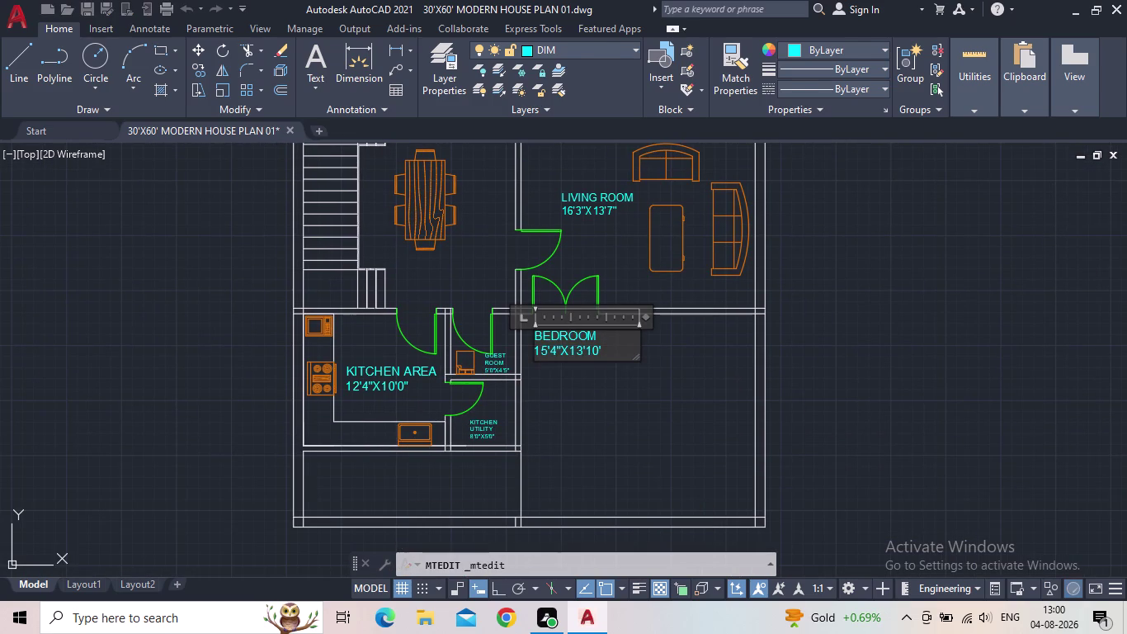
drag(618, 353, 507, 340)
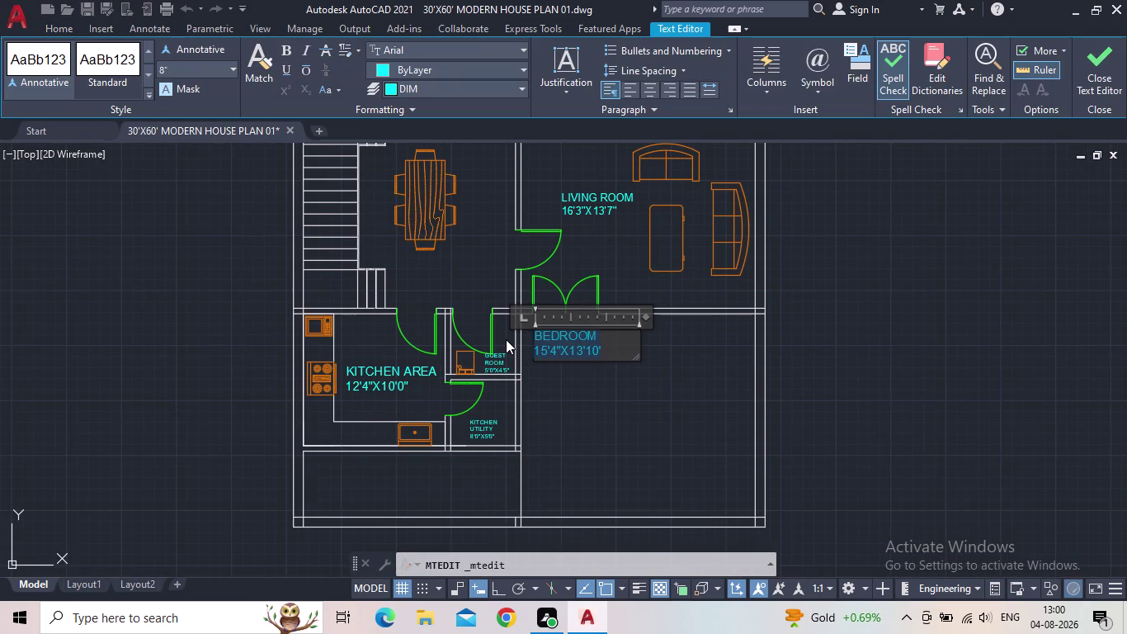
text(PARKING)
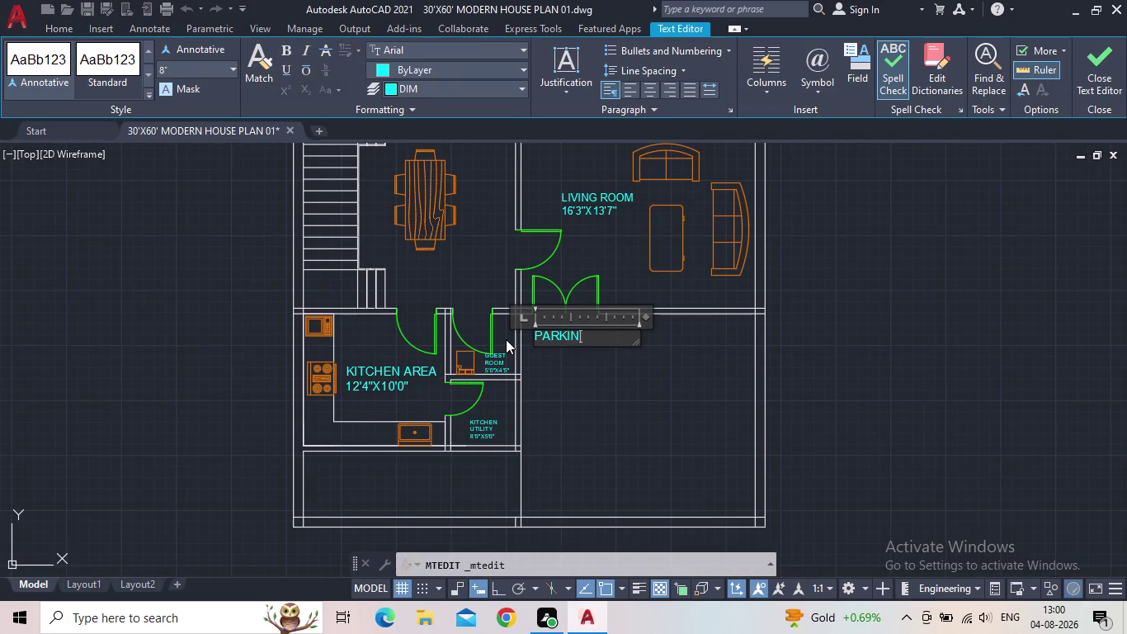
key(space)
text(AREA)
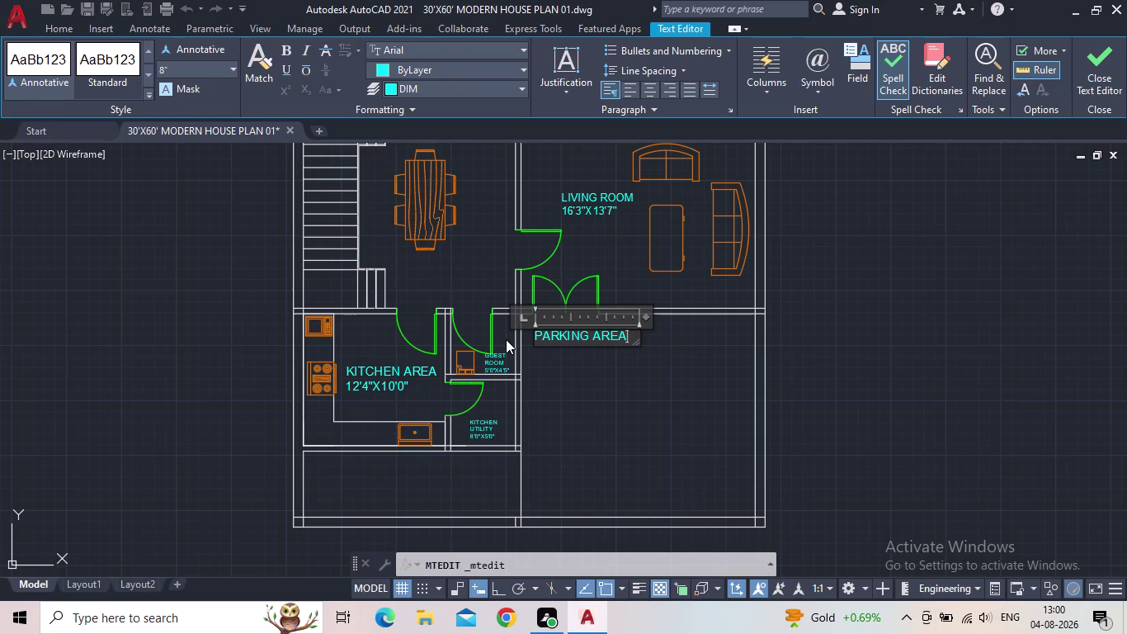
key(Return)
Add the size line 17'9"X13'2" under the heading and close the editor.
text(17)
text(')
key(9)
key(shift+quotedbl)
key(x)
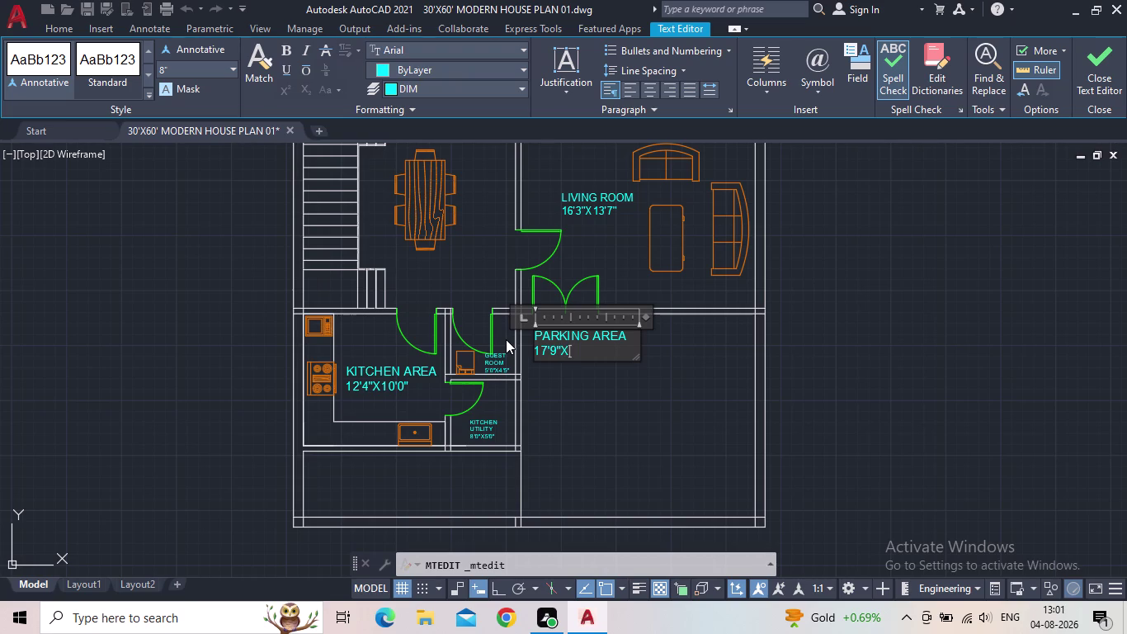
text(13')
key(2)
key(shift+quotedbl)
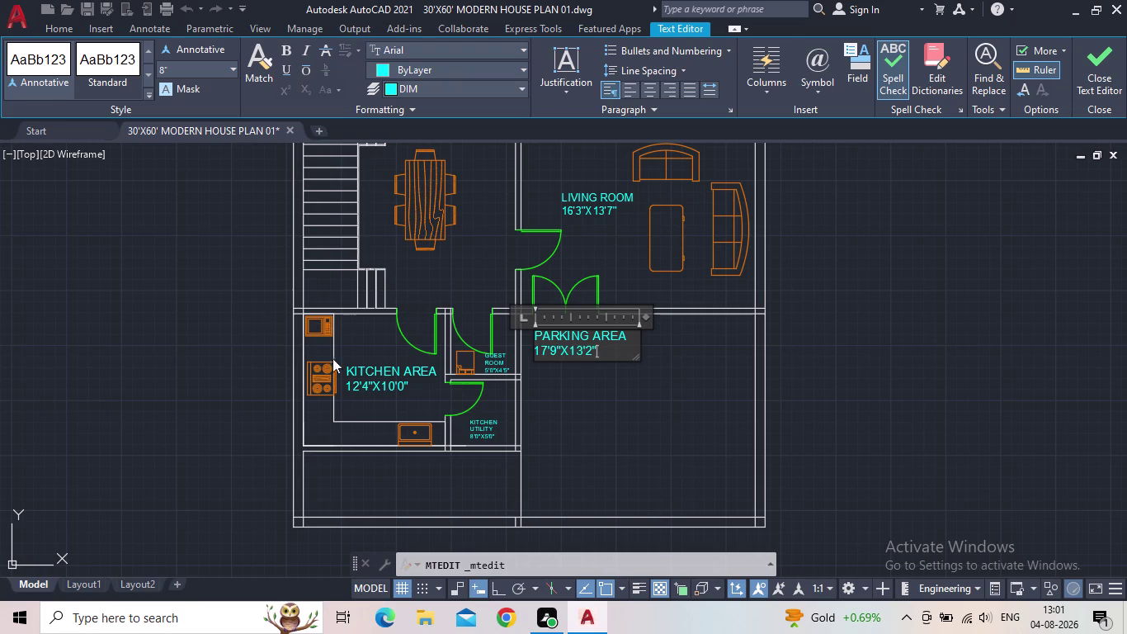
click(1108, 72)
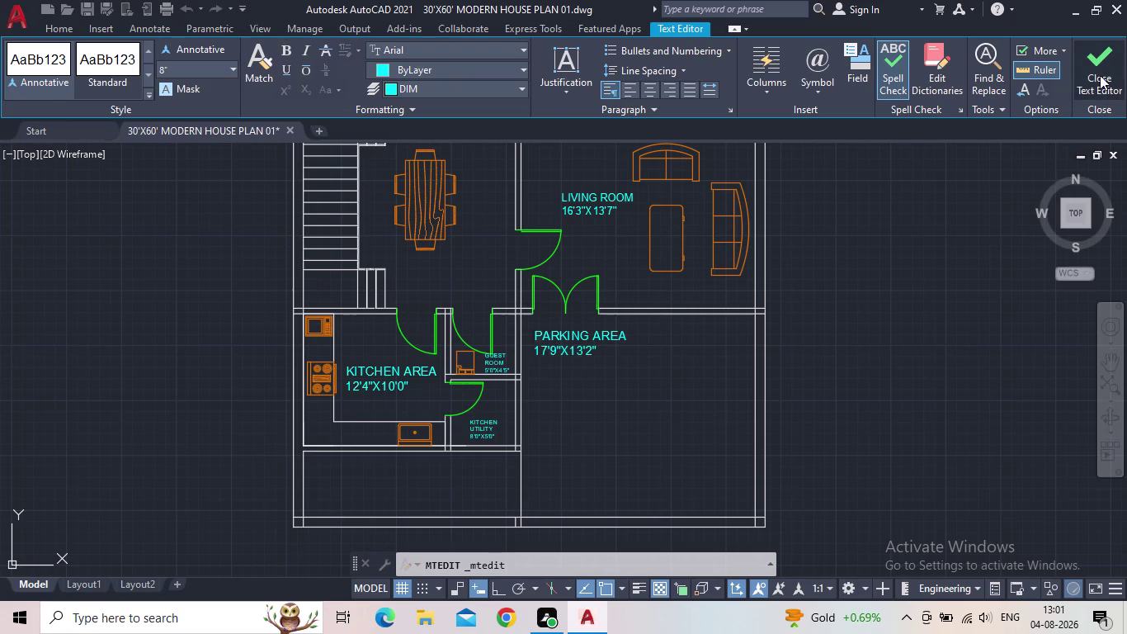
Pan and zoom out to show the whole house plan.
middle_drag(622, 372, 585, 533)
scroll(down, 3)
middle_drag(567, 530, 501, 477)
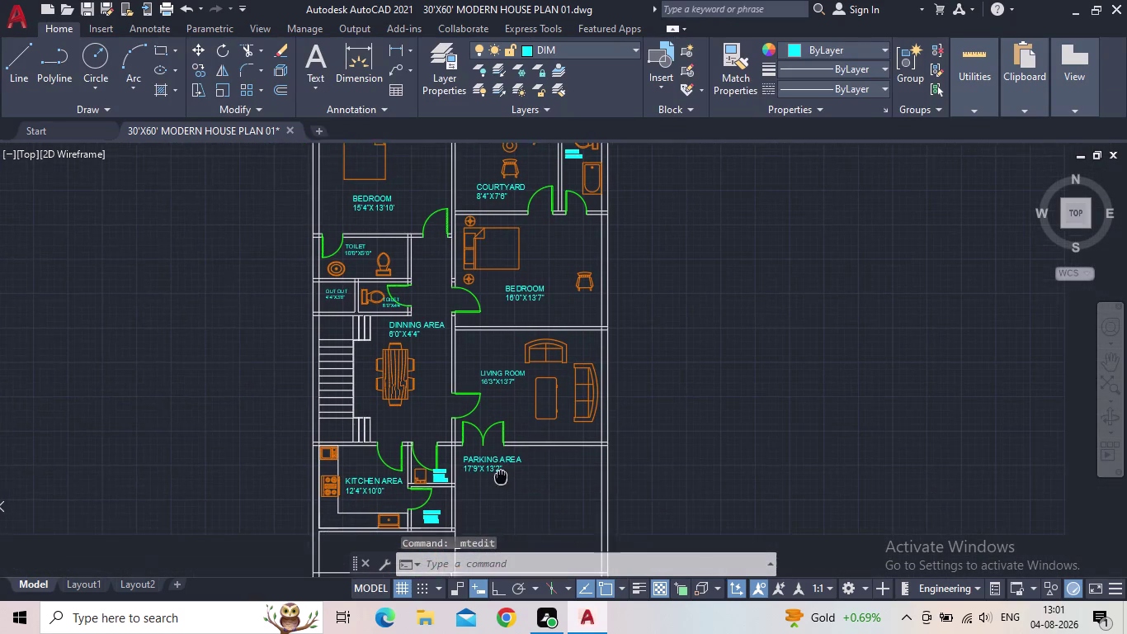
middle_drag(500, 477, 490, 471)
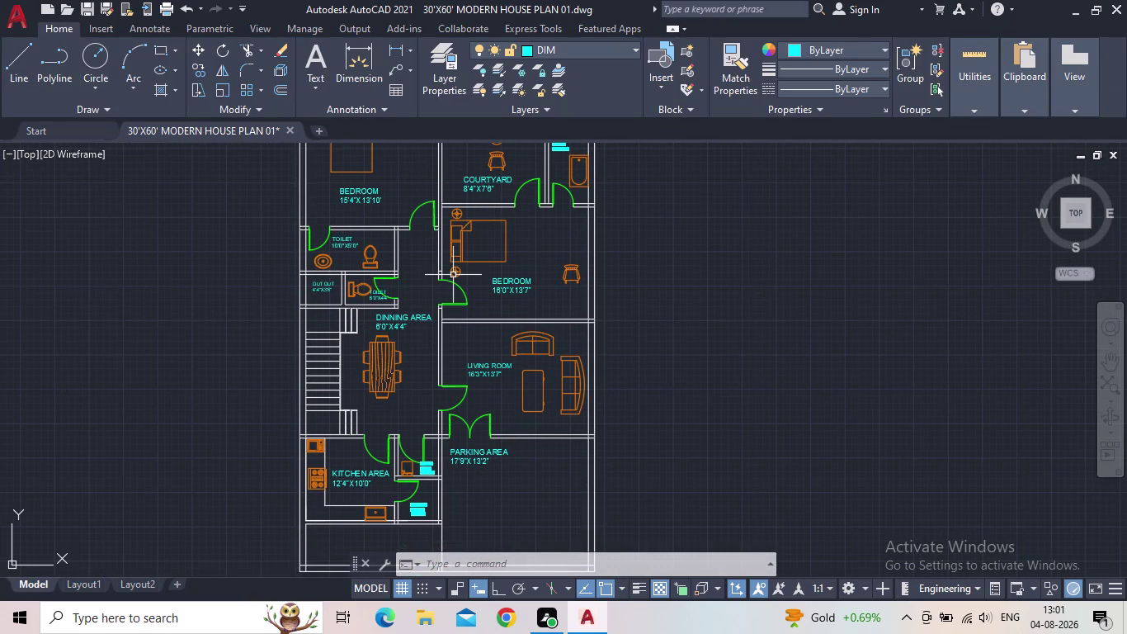
middle_drag(528, 294, 514, 339)
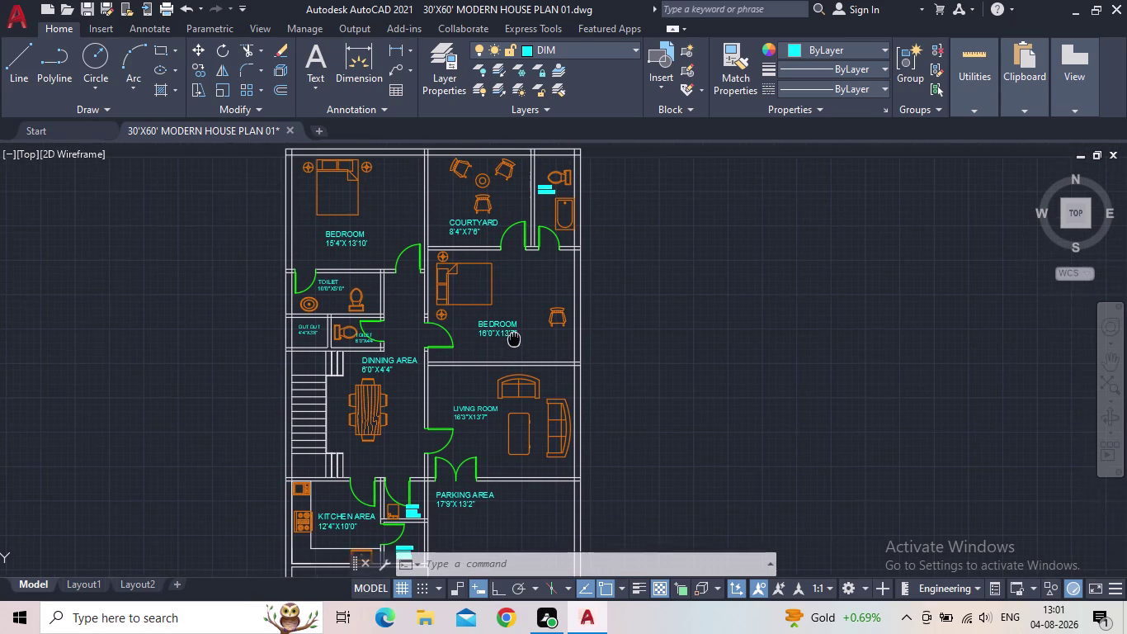
middle_drag(514, 339, 513, 350)
middle_drag(504, 343, 465, 445)
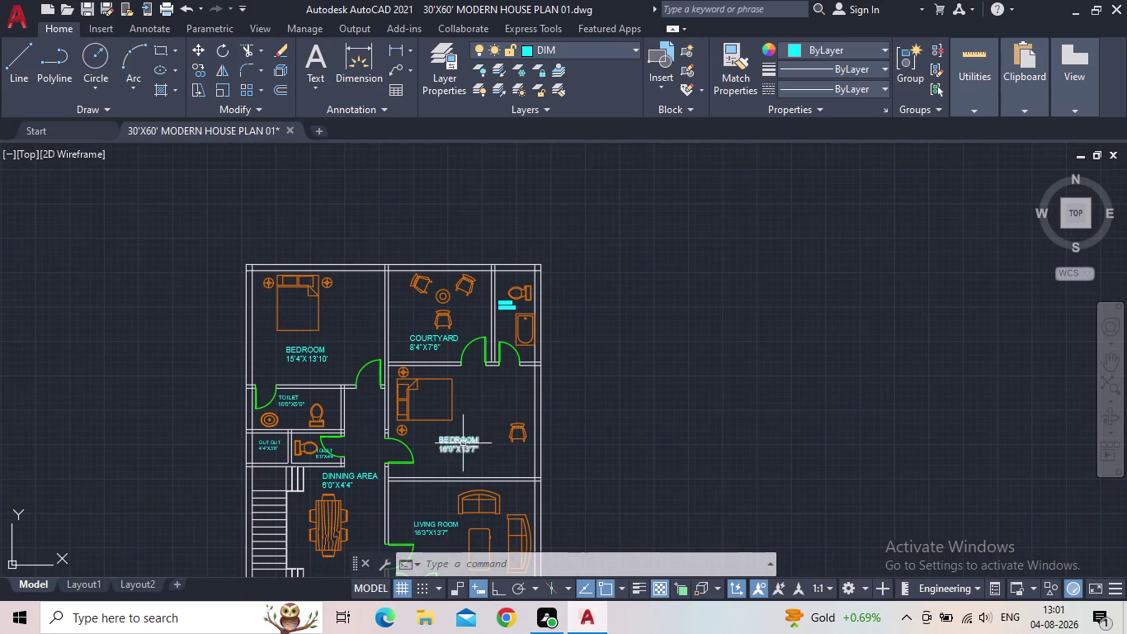
middle_drag(472, 435, 490, 379)
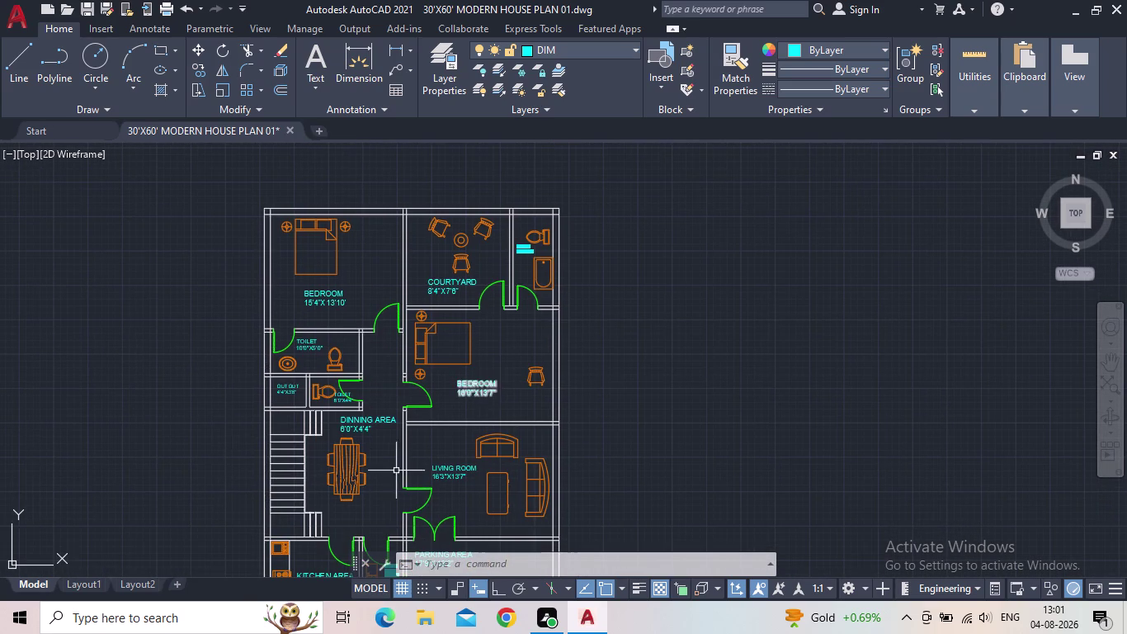
scroll(up, 3)
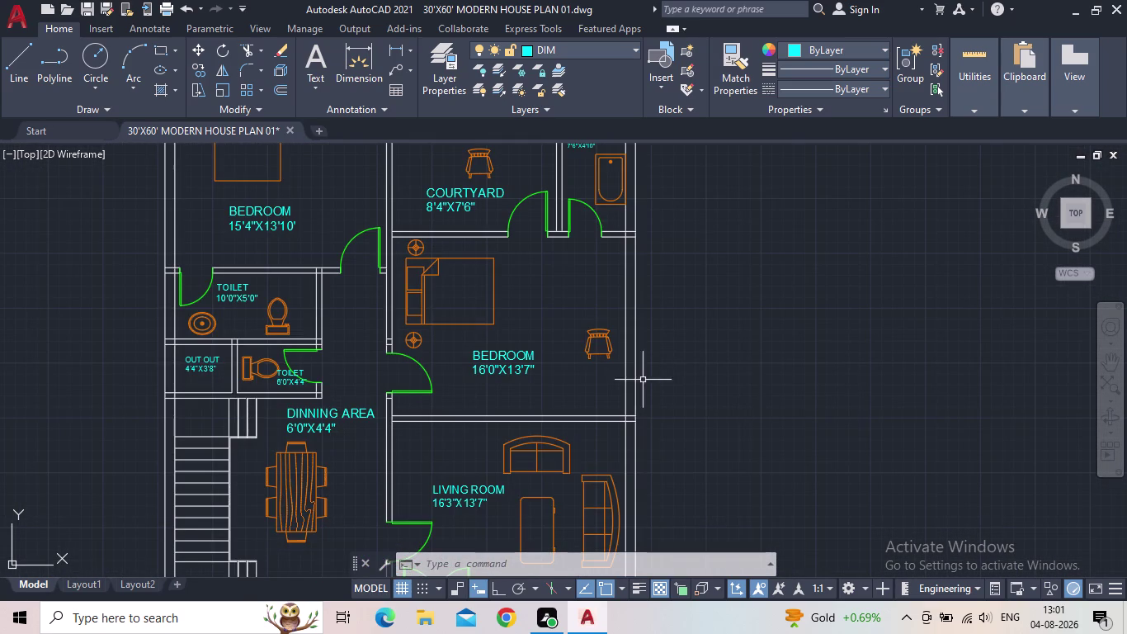
scroll(down, 3)
middle_drag(609, 381, 654, 307)
scroll(down, 3)
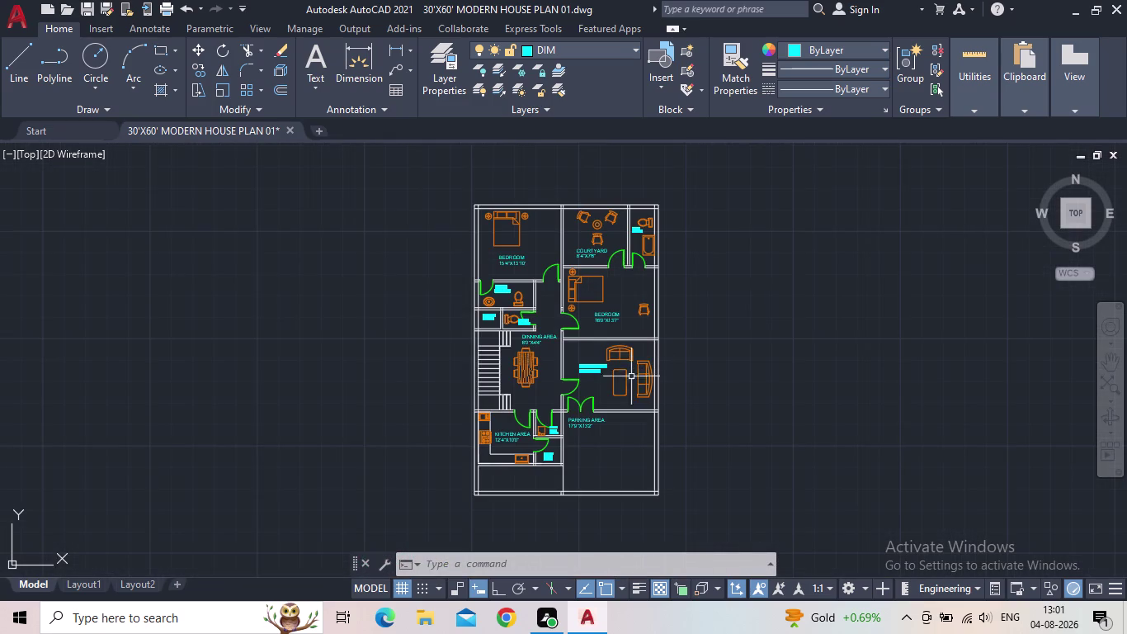
middle_drag(627, 404, 658, 383)
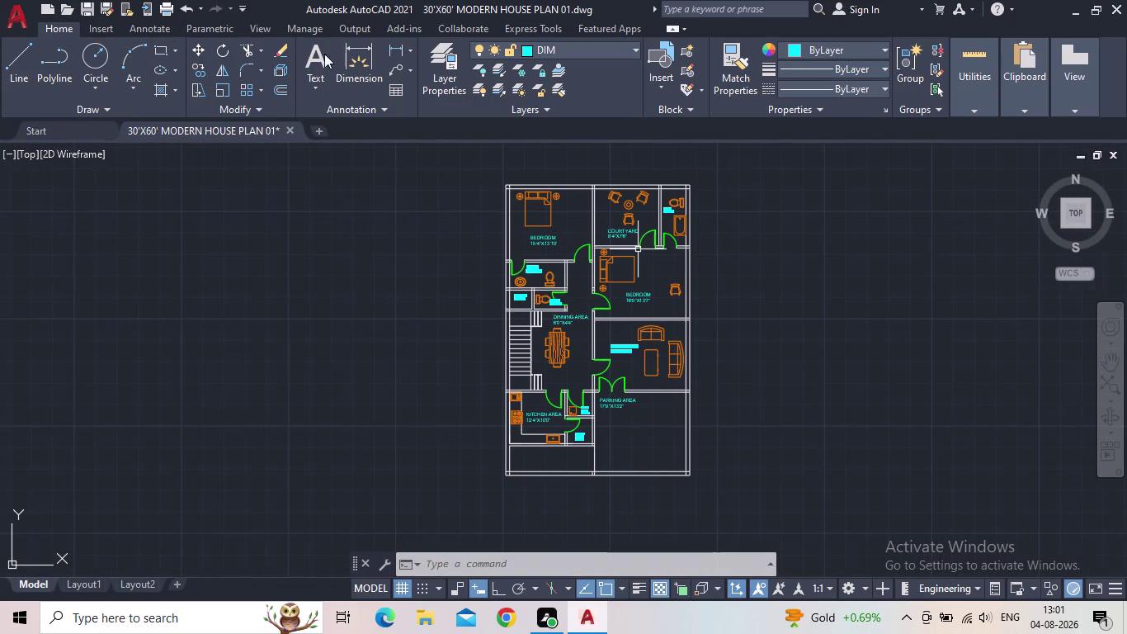
Set FLOOR as the current layer from the layer list.
click(432, 69)
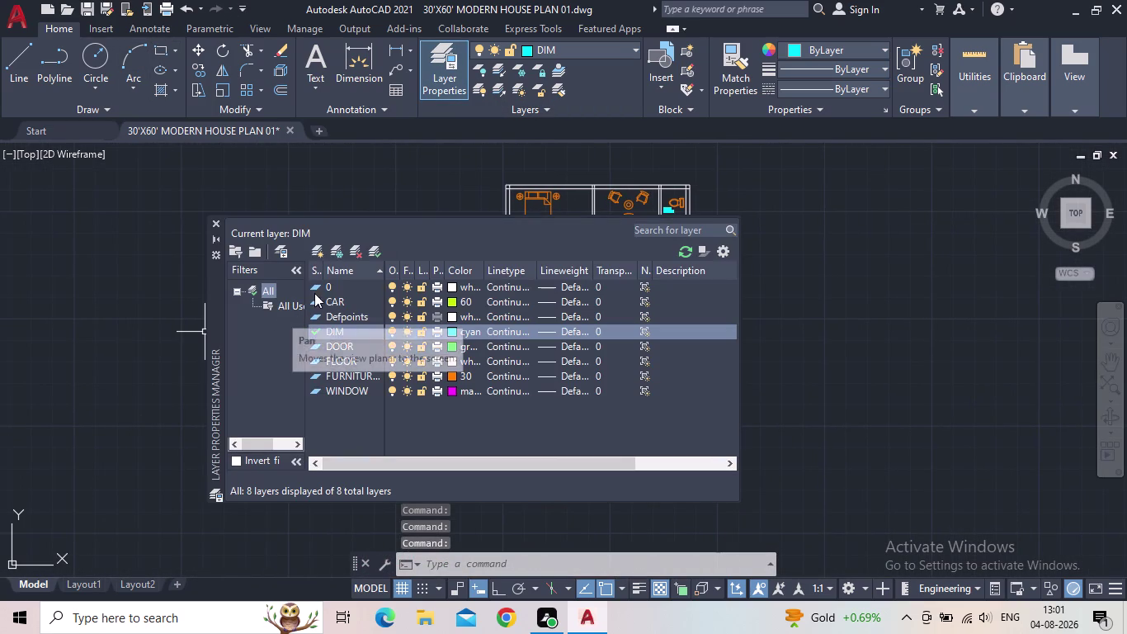
double_click(317, 360)
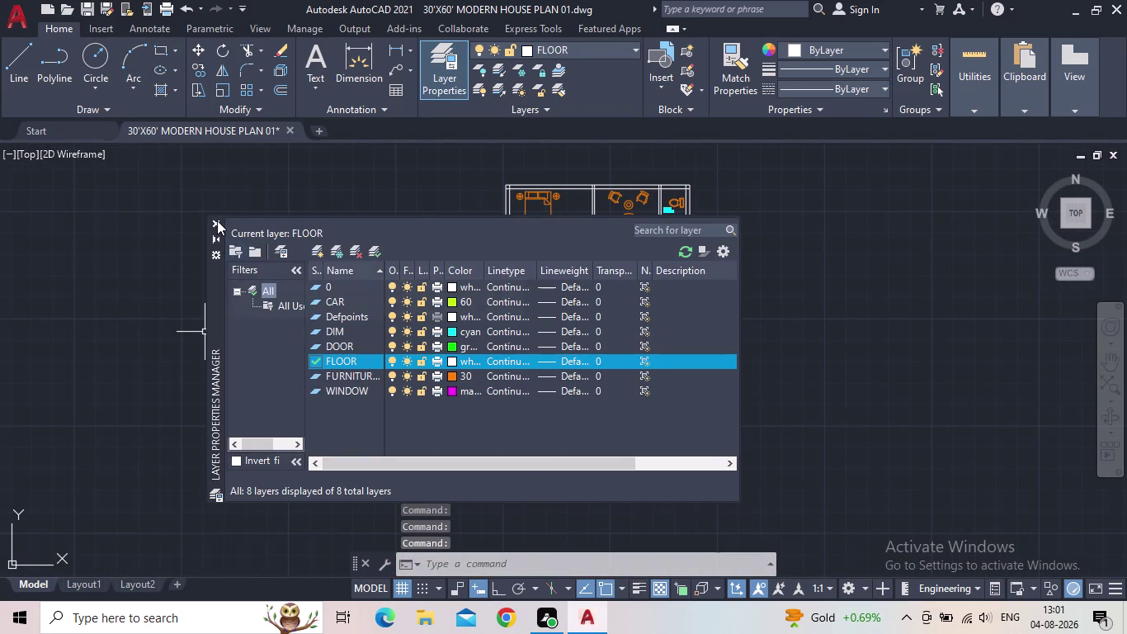
click(217, 219)
click(160, 52)
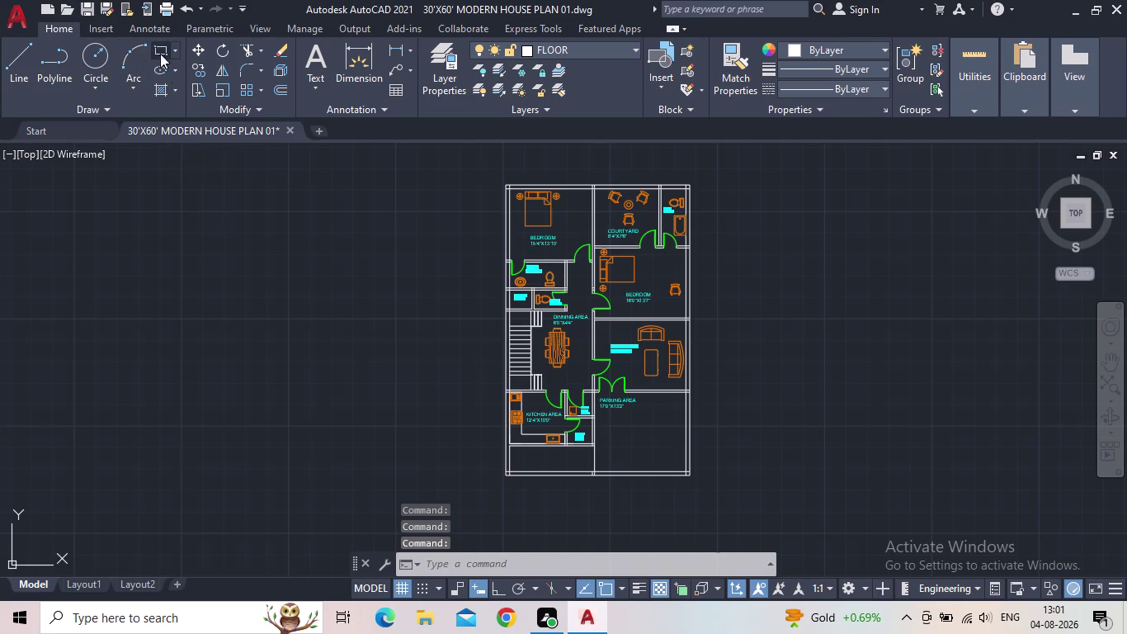
Draw a rectangle from the wall corner to the lower right wall.
scroll(up, 3)
middle_drag(638, 435, 562, 392)
scroll(up, 3)
scroll(up, 3)
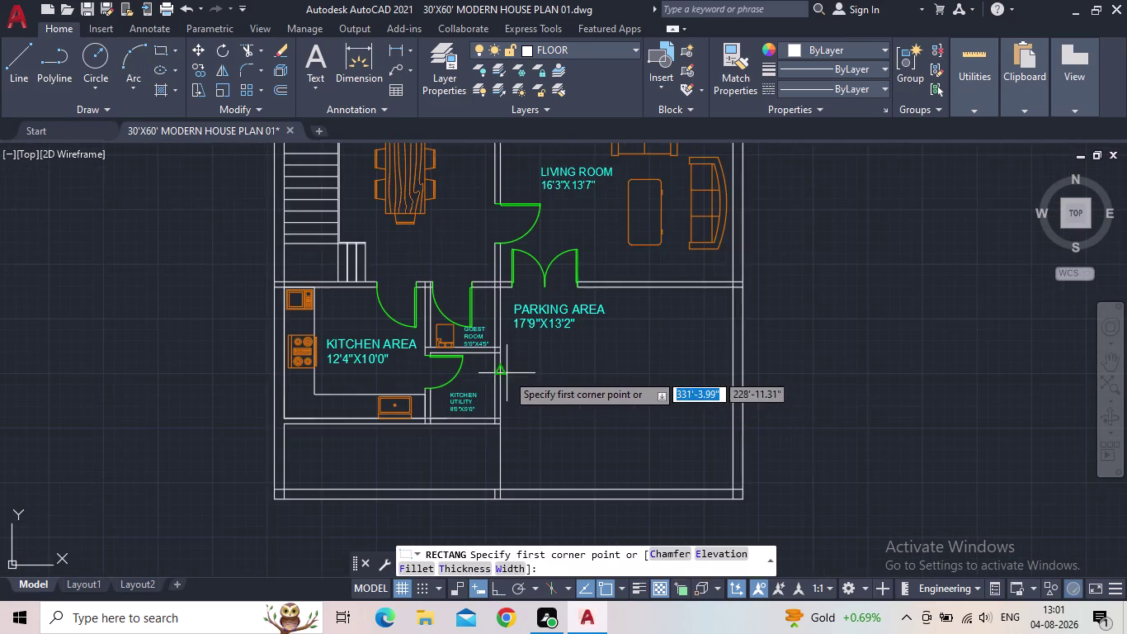
scroll(up, 3)
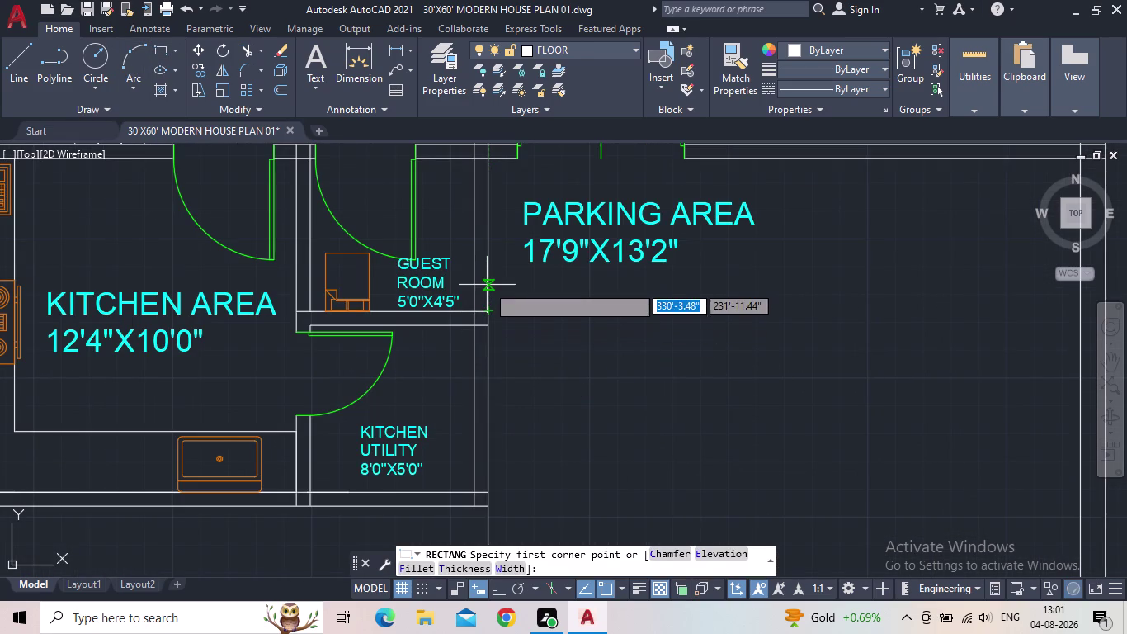
drag(486, 285, 501, 292)
middle_drag(962, 510, 900, 437)
scroll(down, 3)
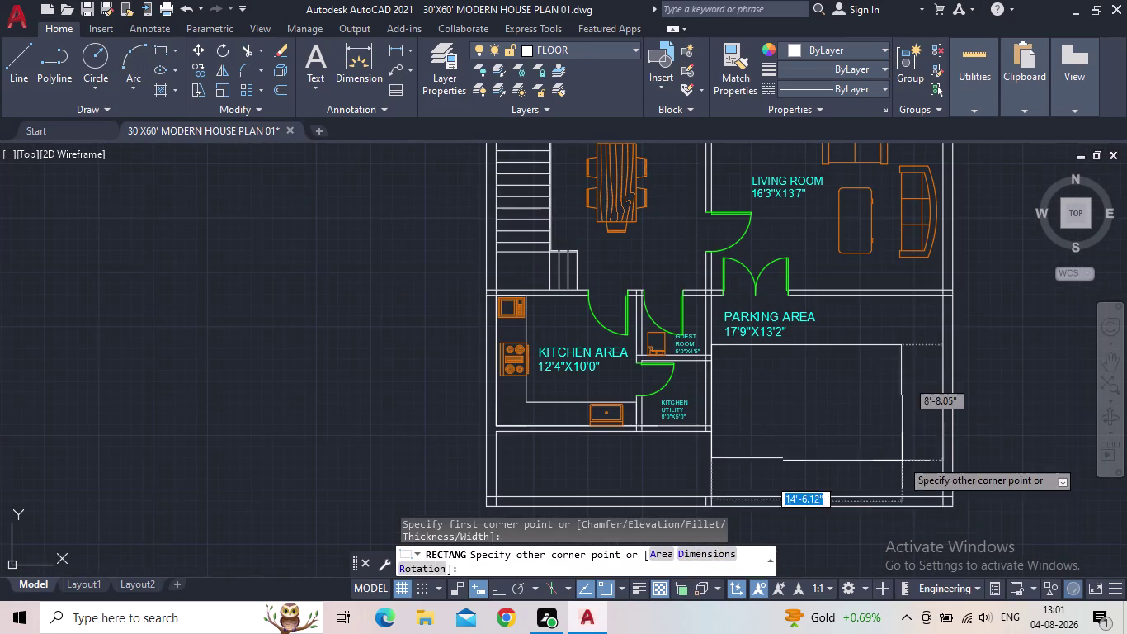
scroll(up, 3)
click(938, 495)
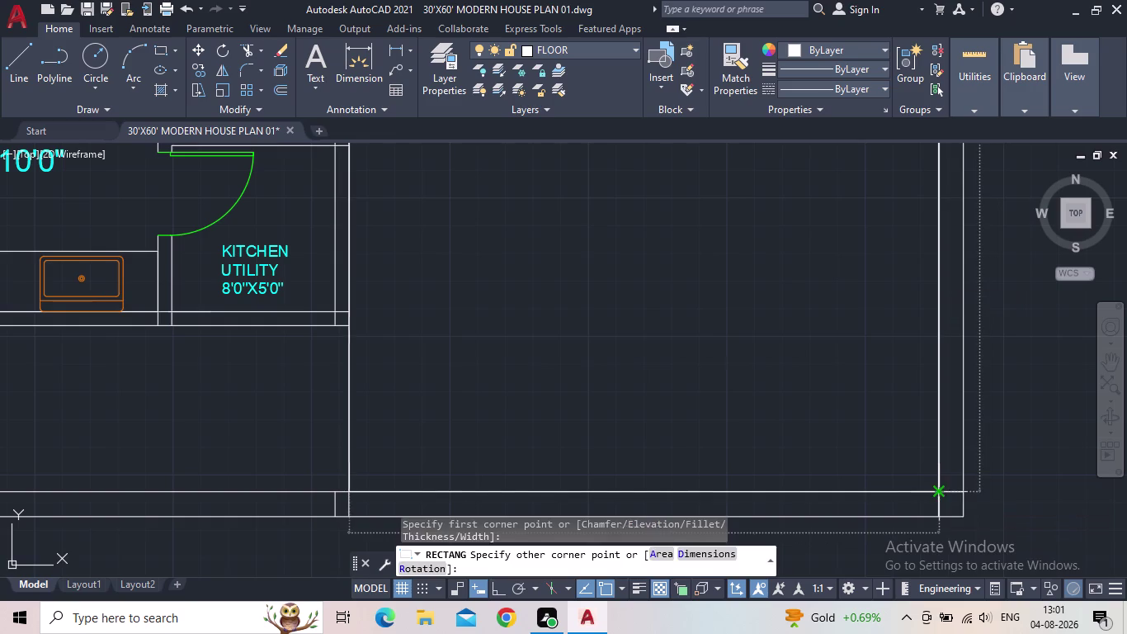
middle_drag(842, 429, 843, 583)
scroll(down, 3)
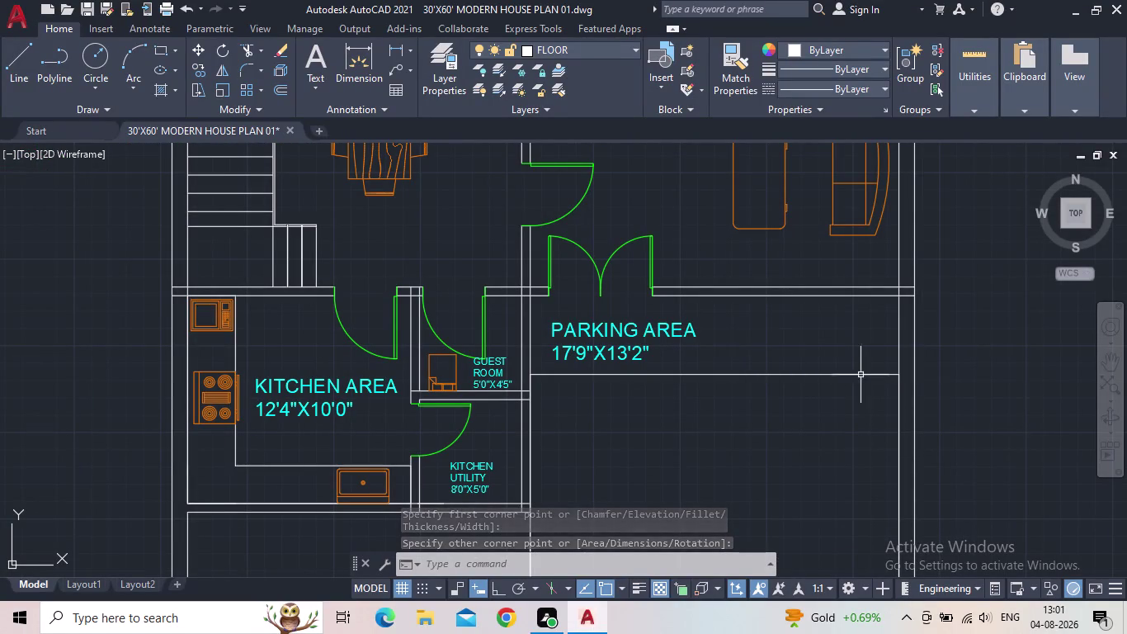
Redraw the parking rectangle from the wall by the doors to the lower right corner.
key(space)
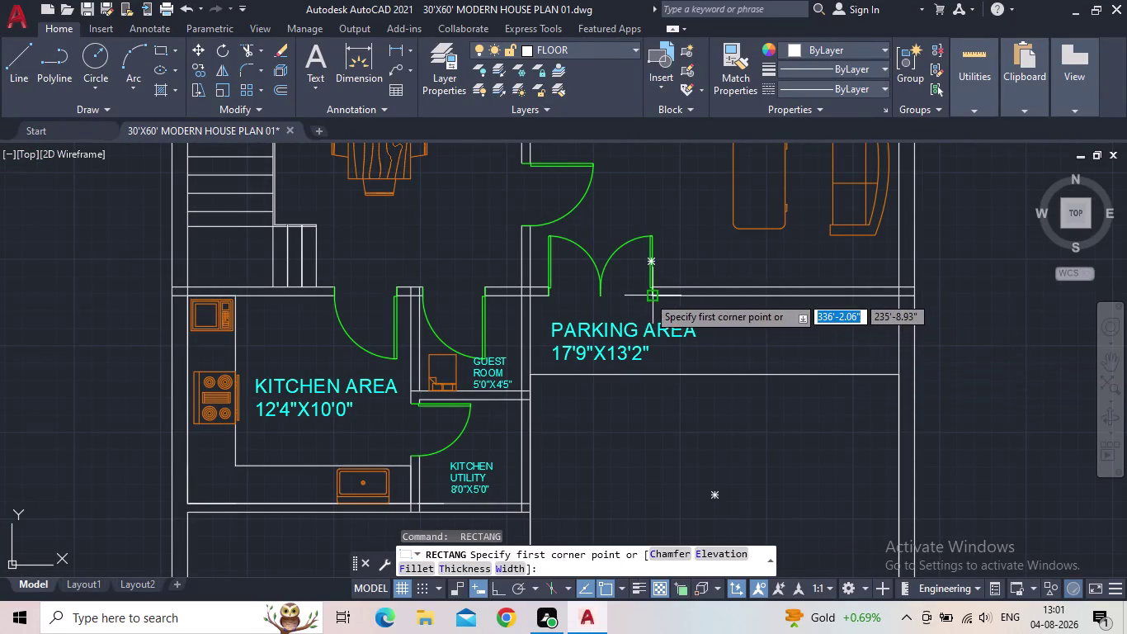
scroll(up, 3)
click(665, 295)
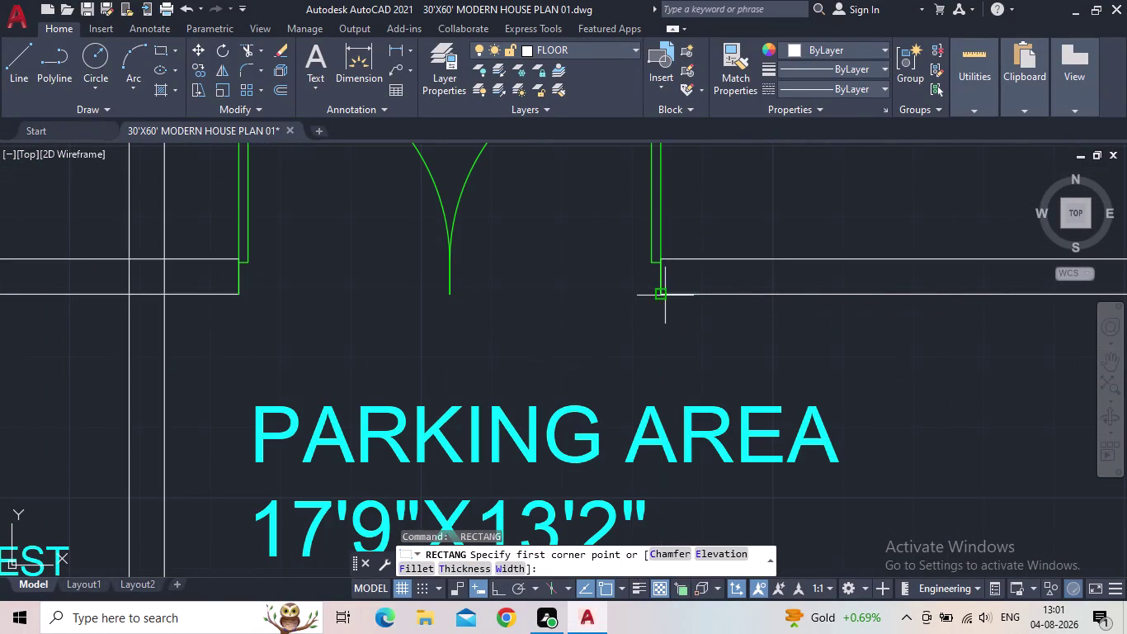
middle_drag(1126, 523, 921, 443)
scroll(down, 3)
middle_drag(1037, 471, 1035, 471)
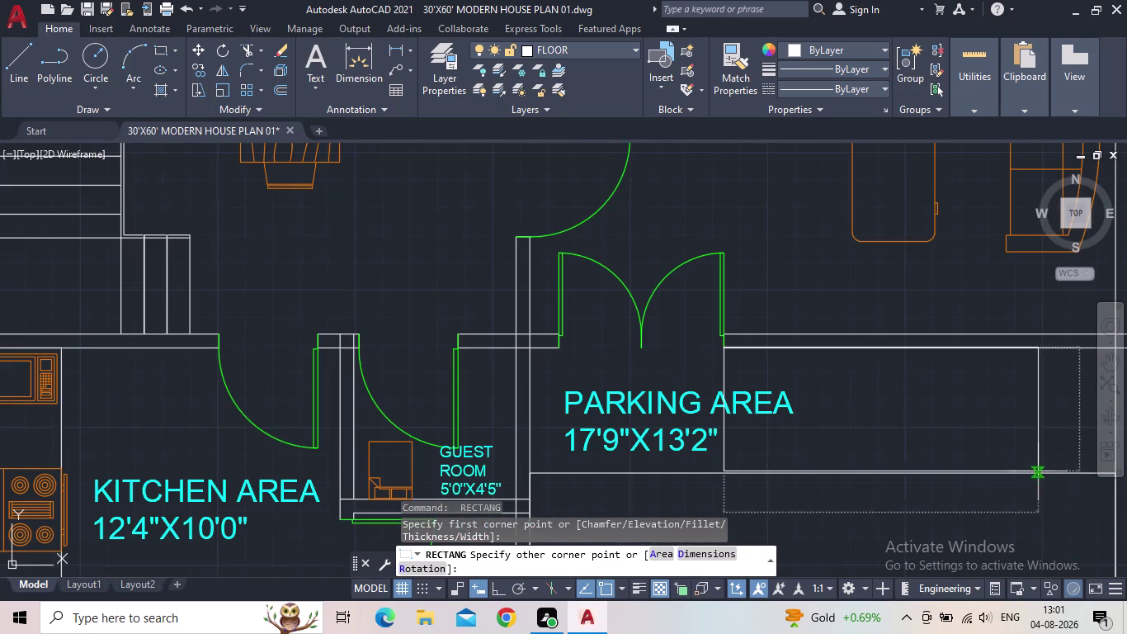
middle_drag(1036, 471, 814, 440)
click(895, 444)
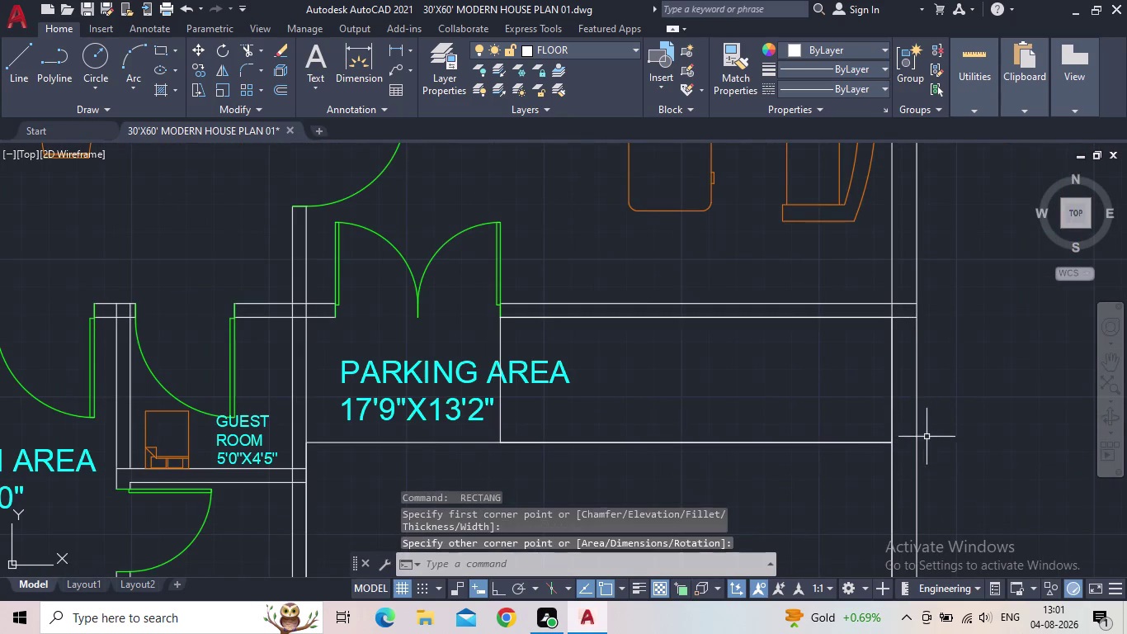
key(Escape)
Select the PARKING AREA label.
click(418, 372)
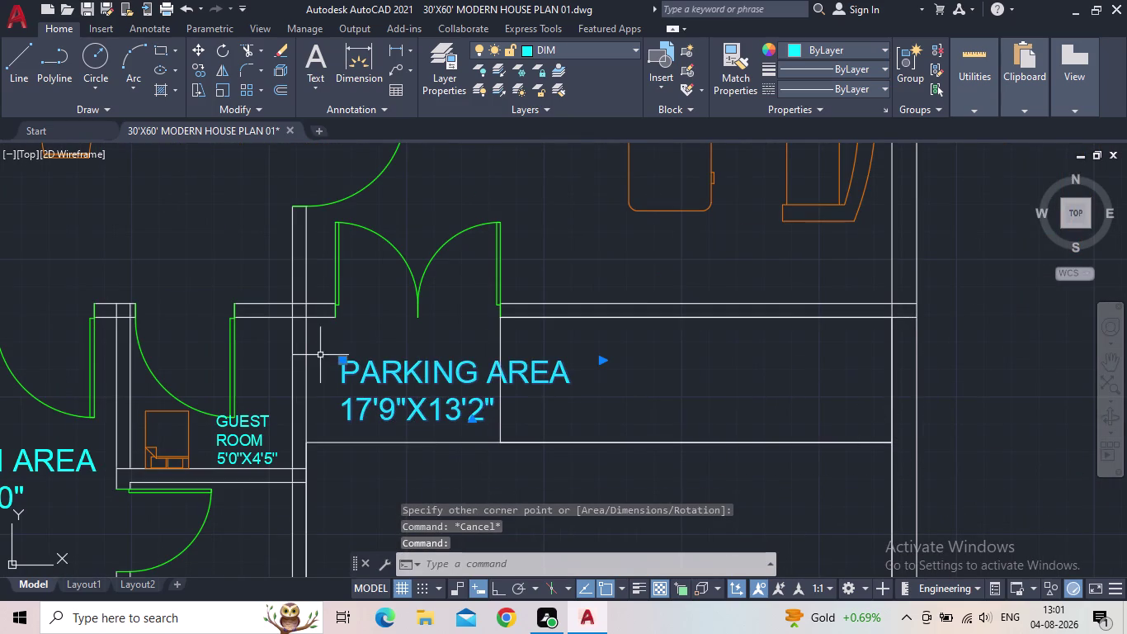
click(344, 360)
click(204, 234)
scroll(down, 3)
Start a hatch with the AR-HBONE pattern and pick a point inside the parking area.
middle_drag(506, 416, 502, 394)
key(h)
key(Return)
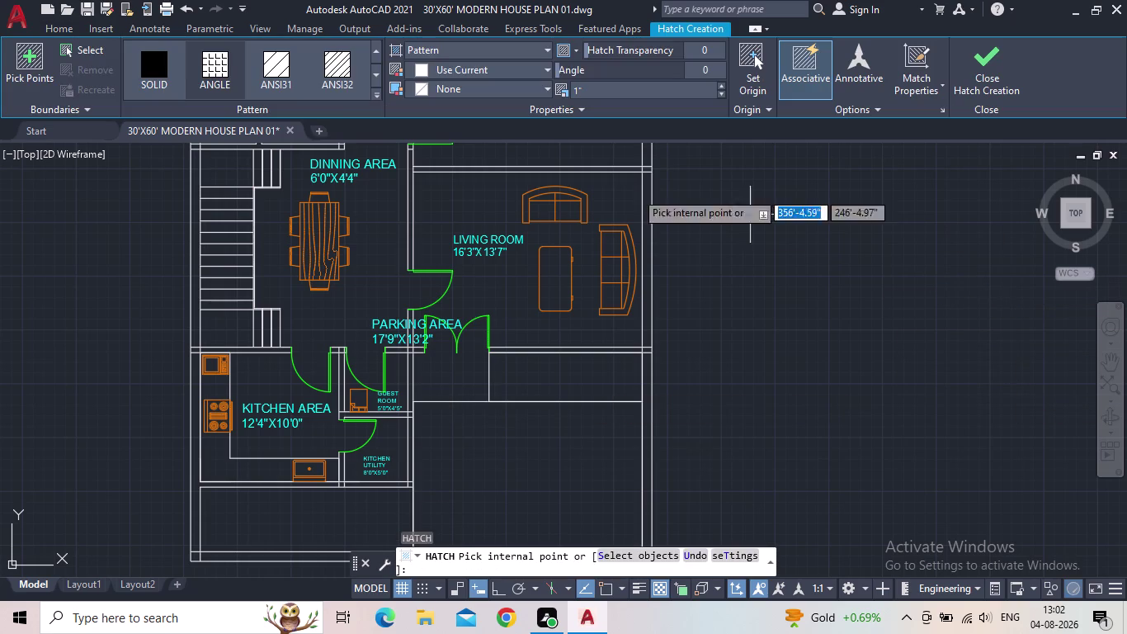
click(381, 95)
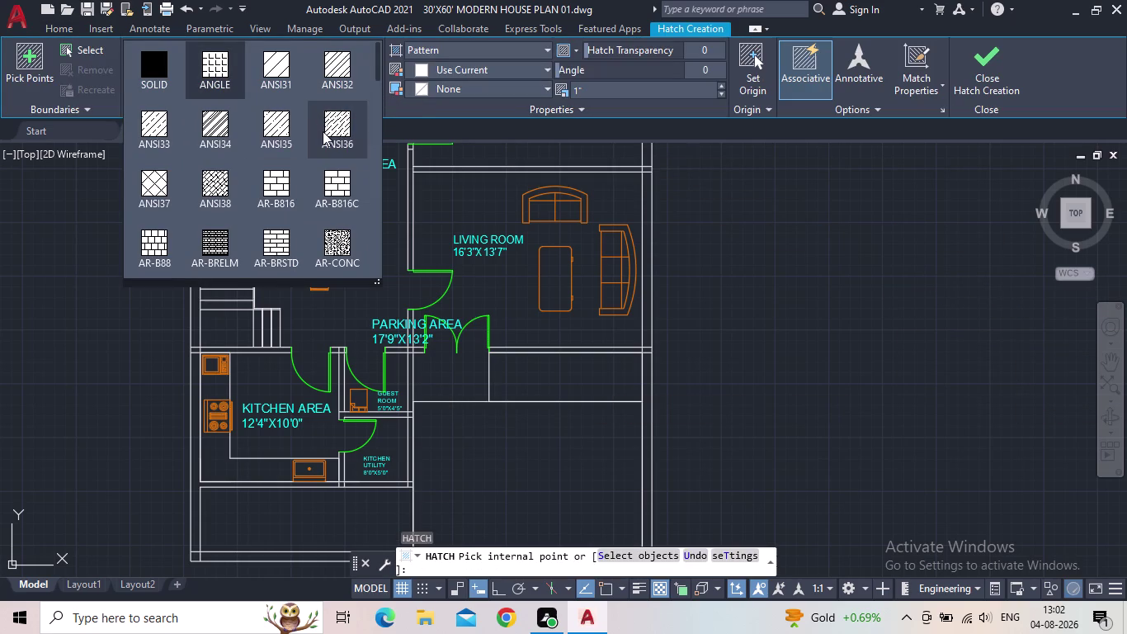
scroll(down, 3)
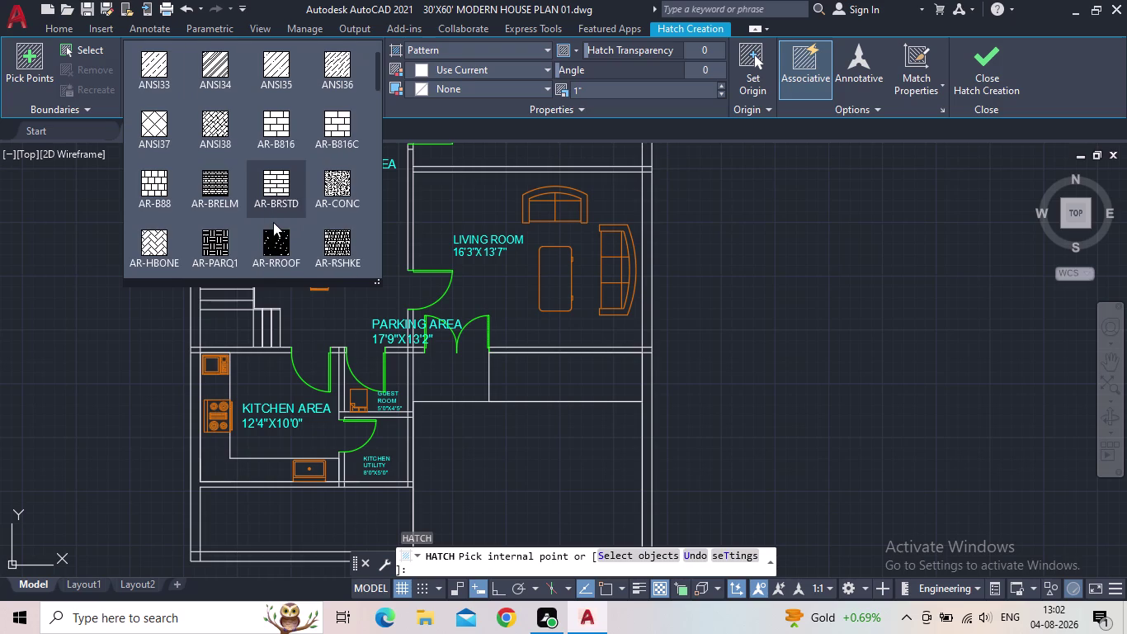
click(169, 236)
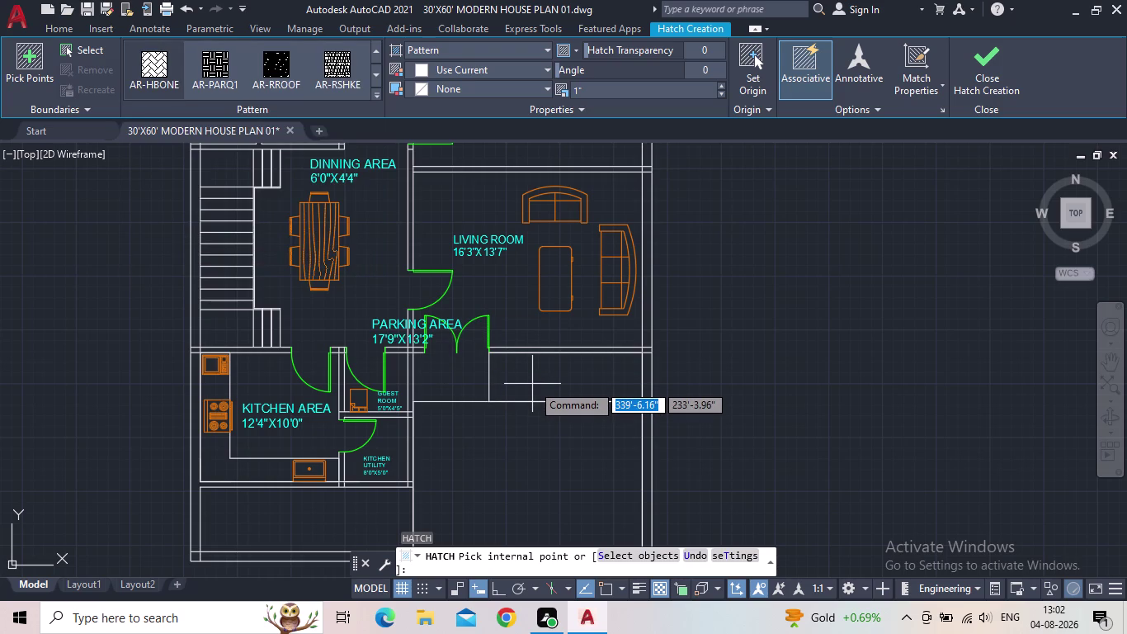
click(535, 449)
middle_drag(570, 437, 576, 403)
Add the upper parking region and set the AR-HBONE hatch scale to 0.09.
scroll(down, 3)
scroll(up, 3)
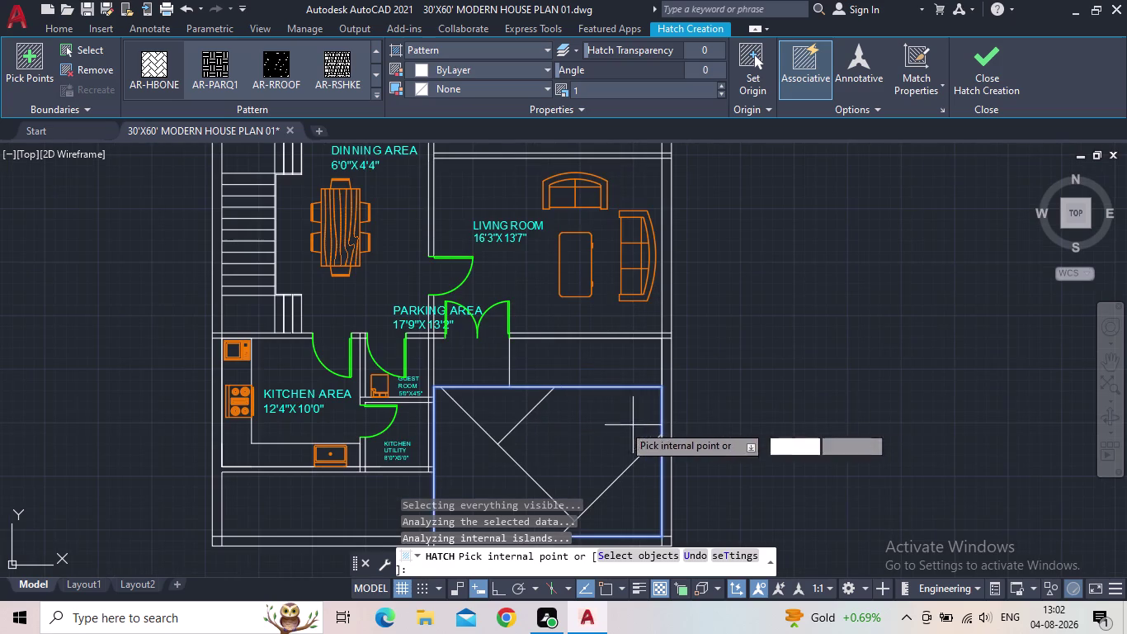
click(579, 368)
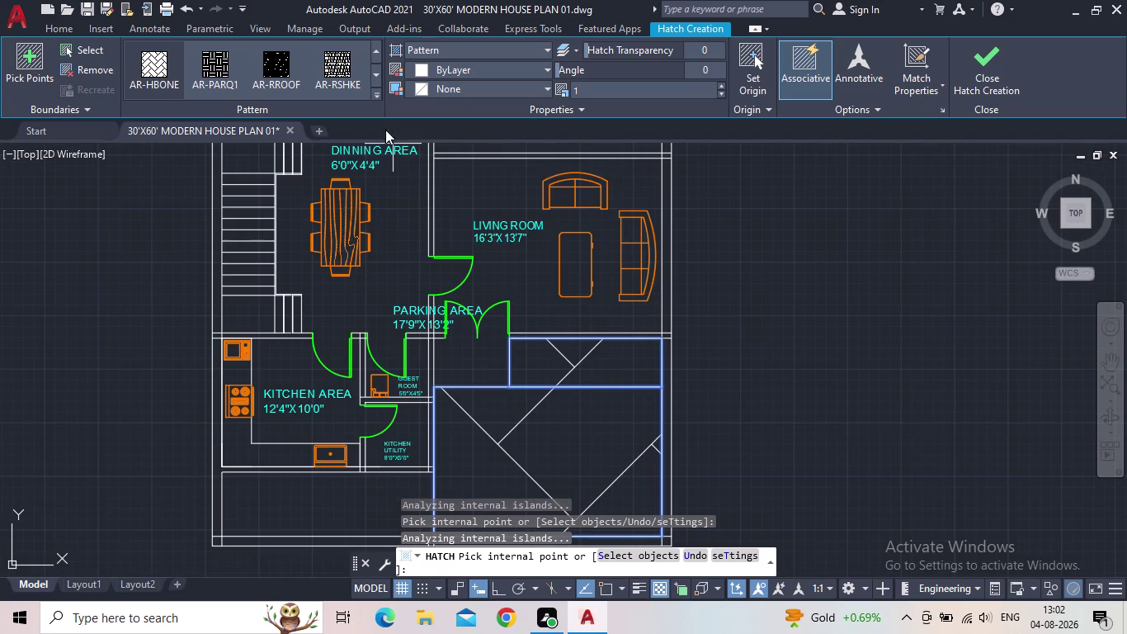
click(720, 92)
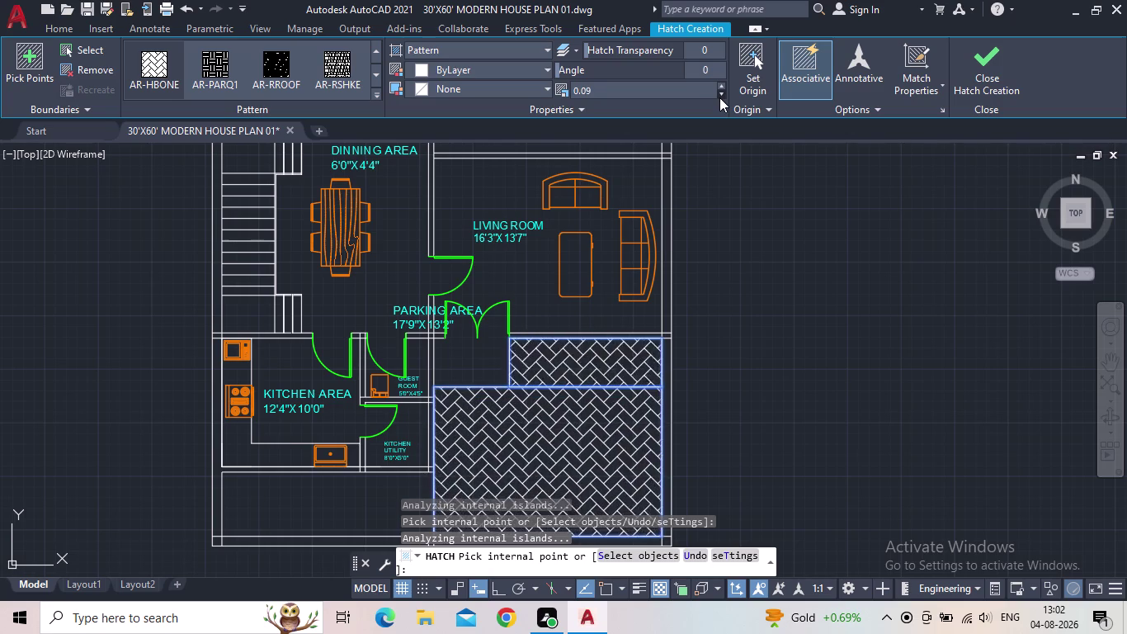
click(720, 93)
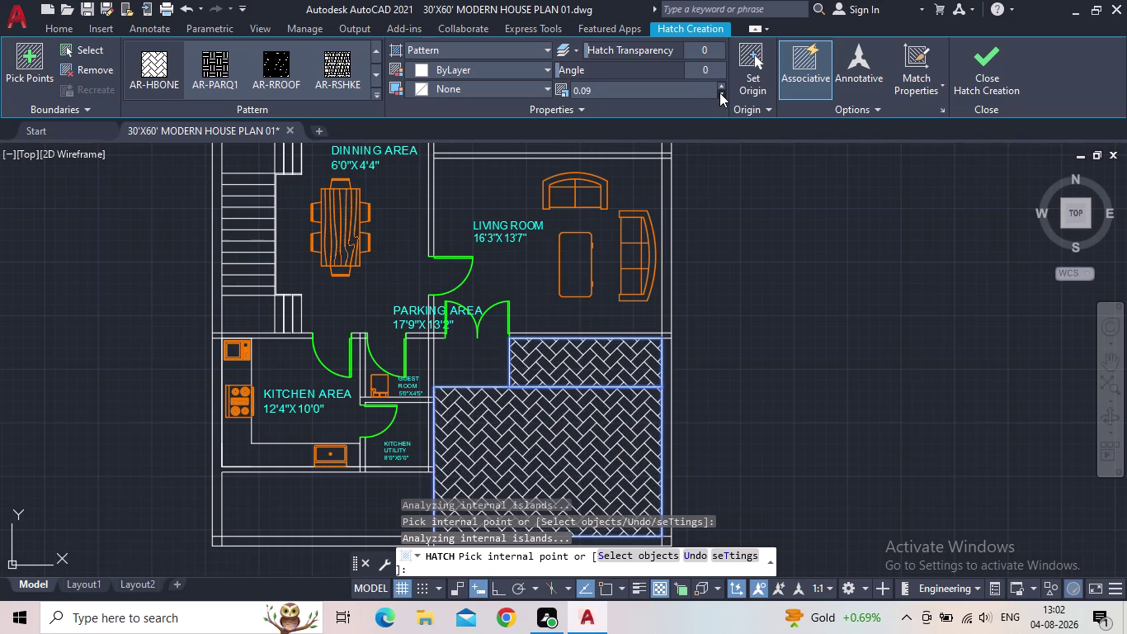
click(719, 93)
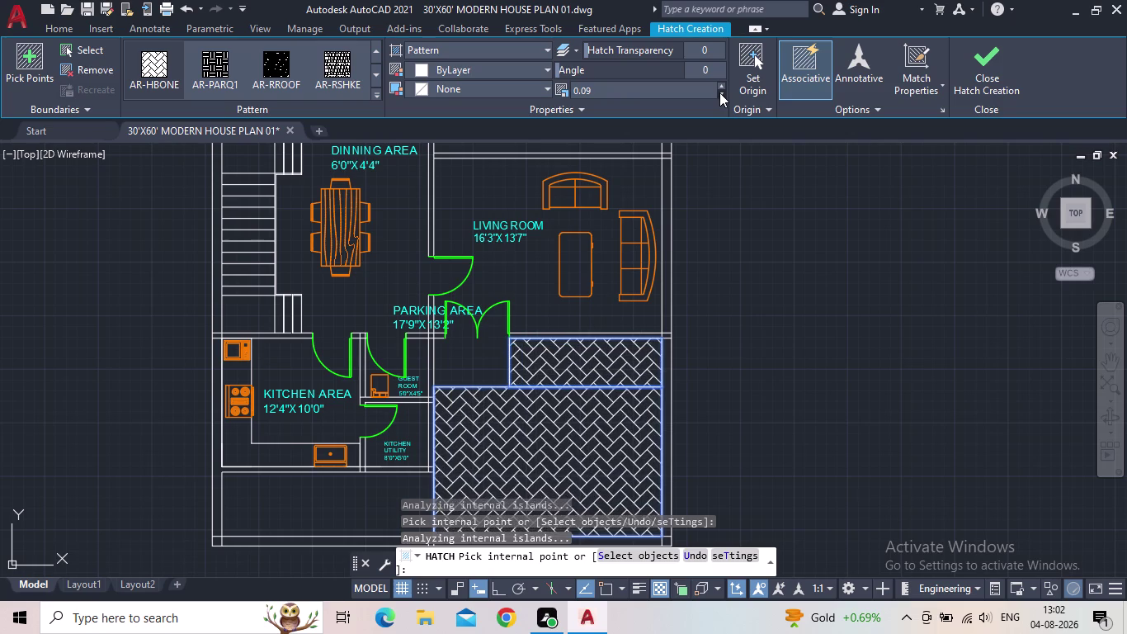
double_click(719, 92)
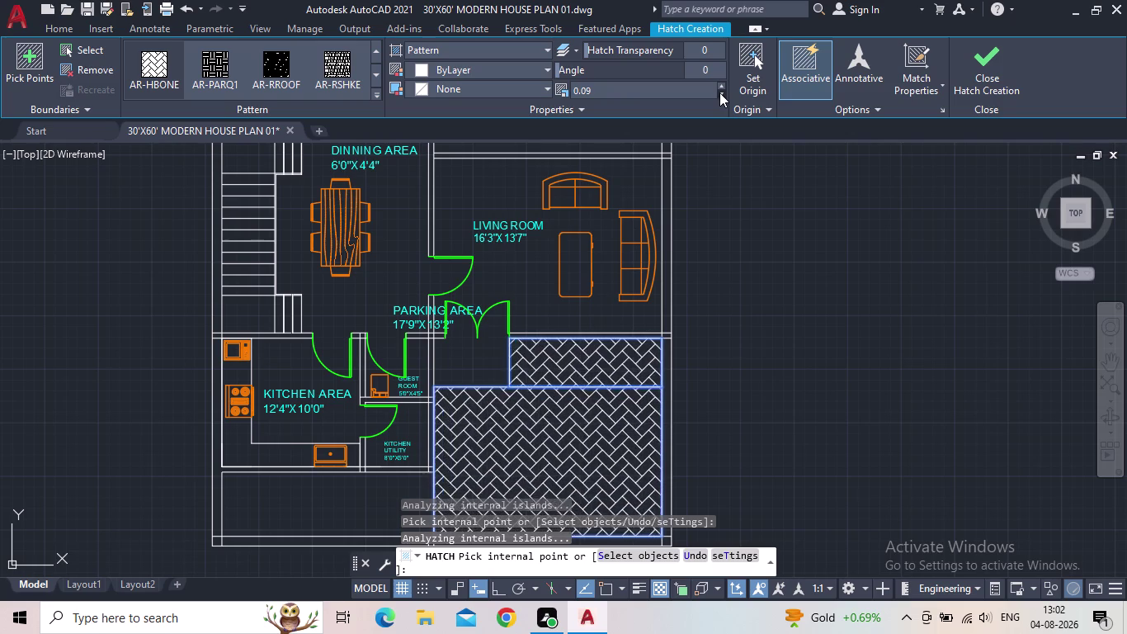
Set hatch transparency to 70, close Hatch Creation, and select the PARKING AREA label.
drag(595, 54, 595, 53)
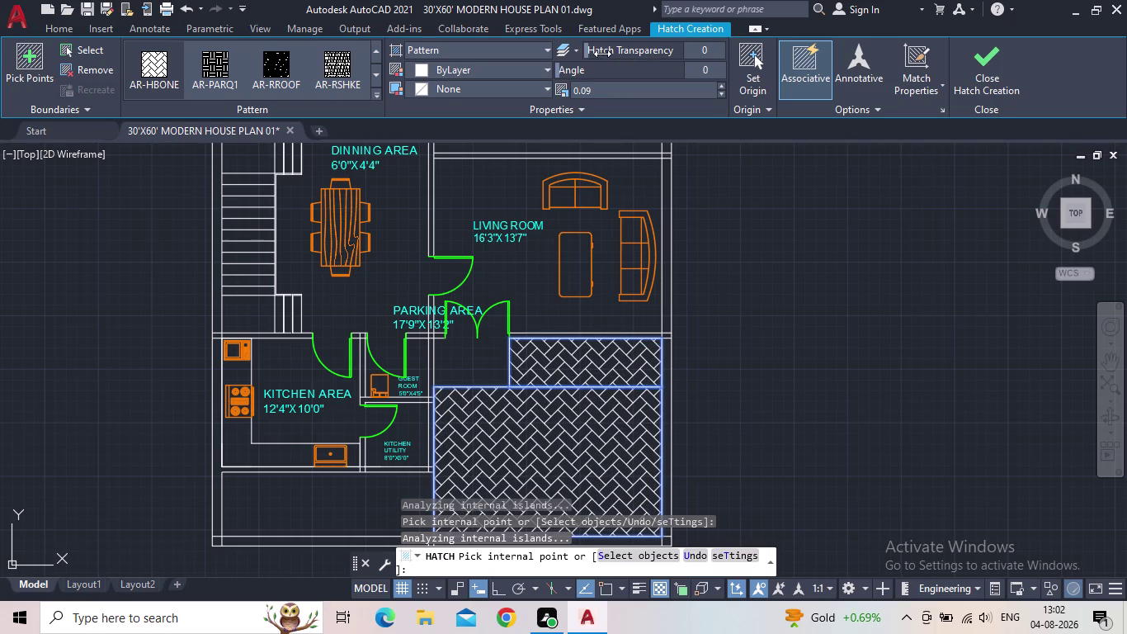
drag(595, 54, 683, 60)
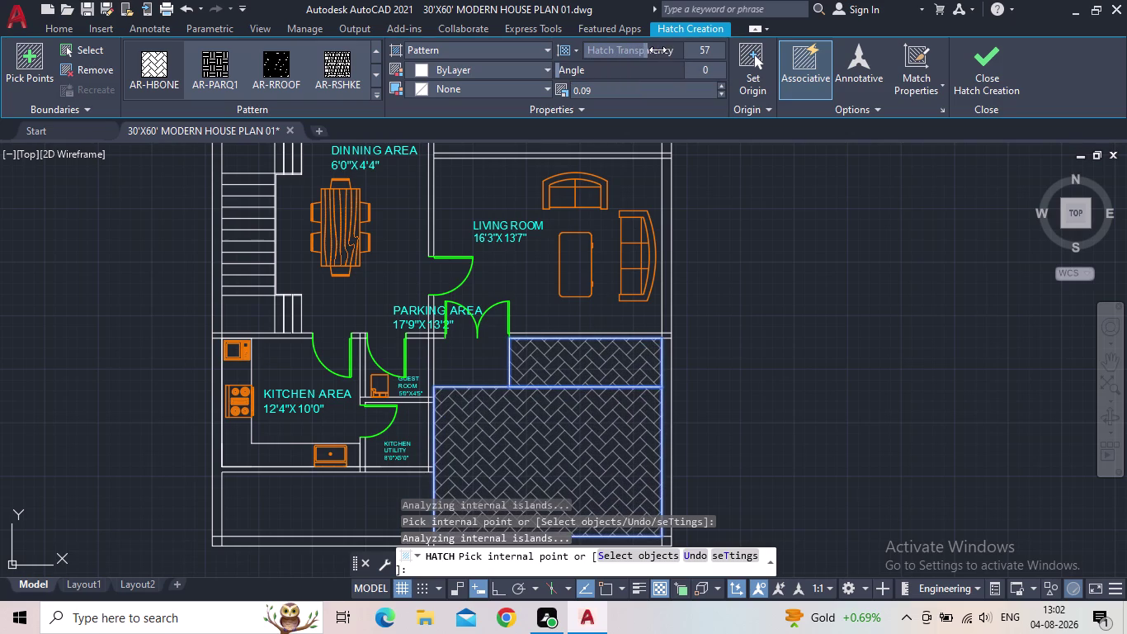
drag(655, 50, 675, 53)
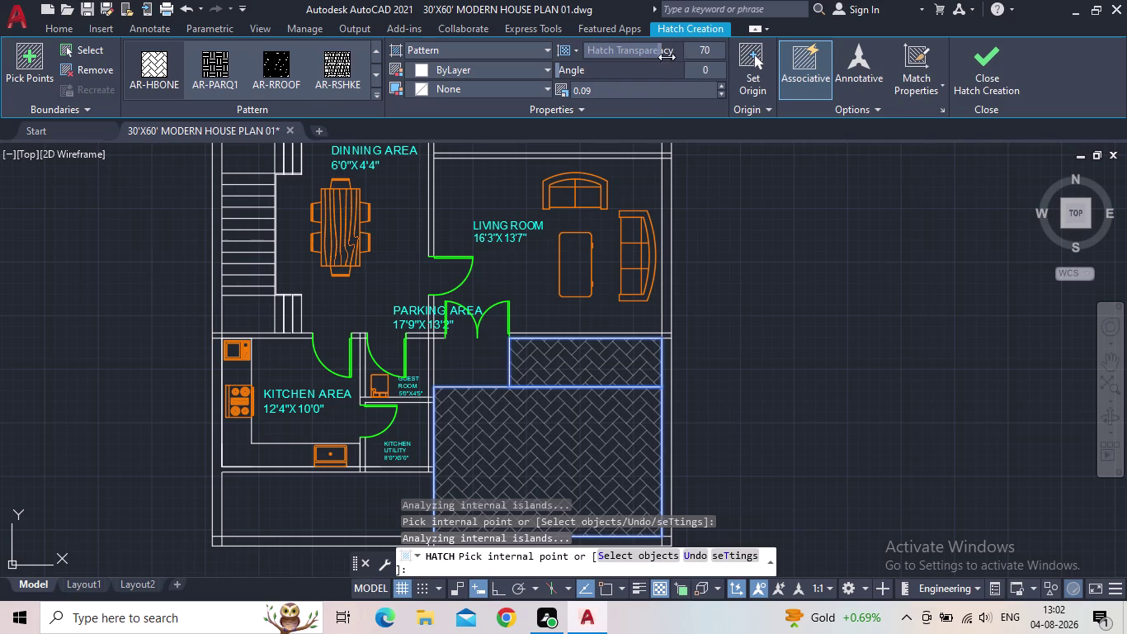
click(980, 77)
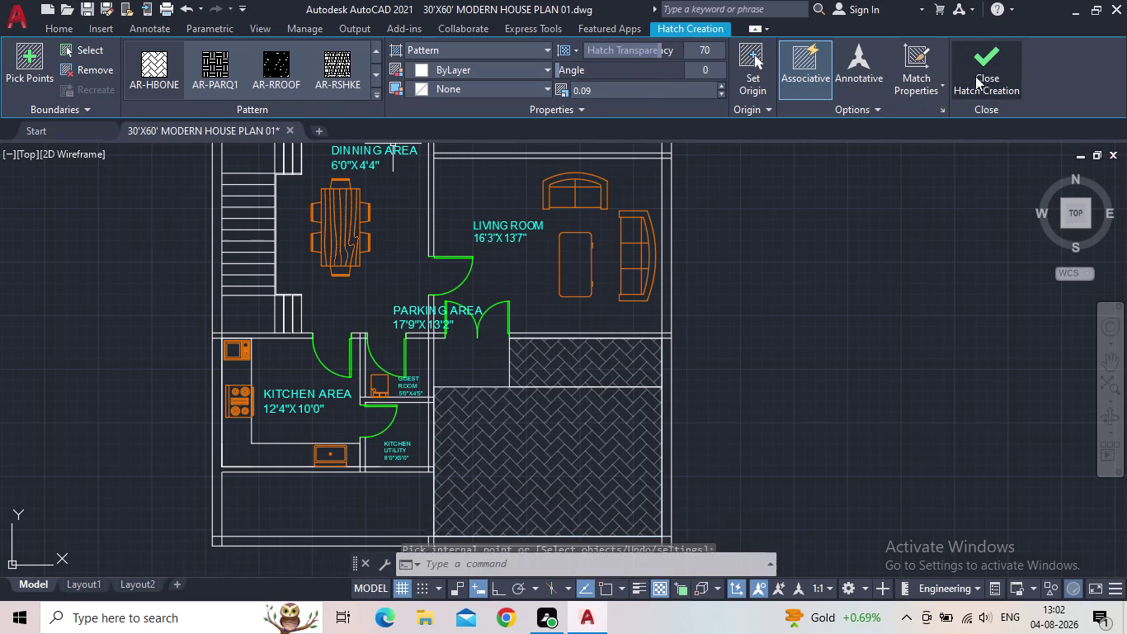
click(422, 306)
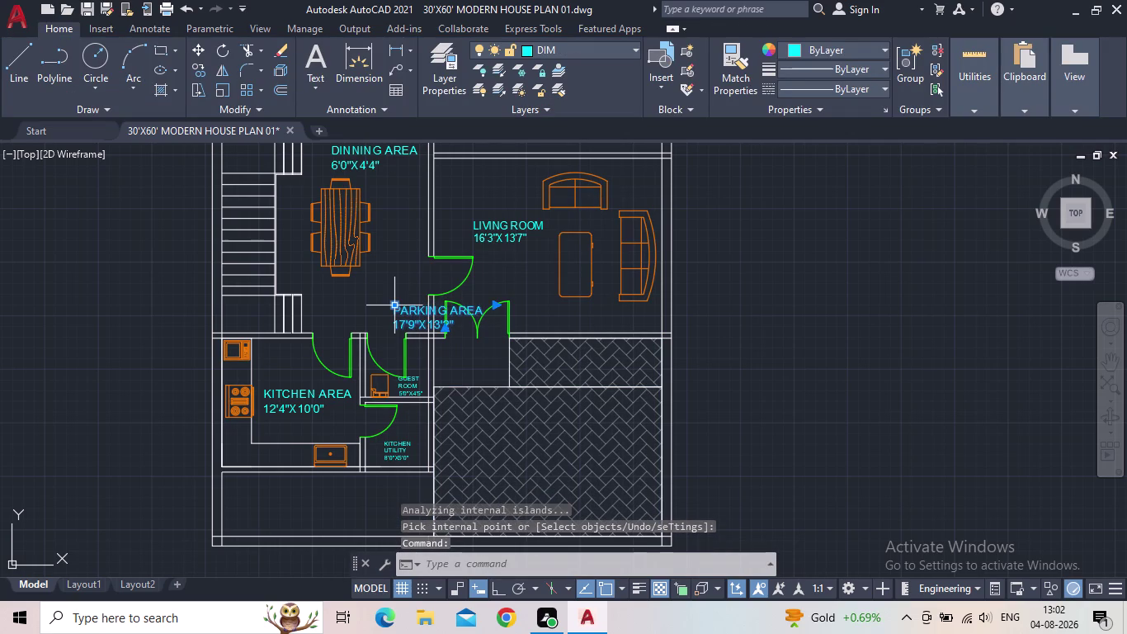
Move the PARKING AREA label into the middle of the hatched parking region.
drag(390, 306, 399, 311)
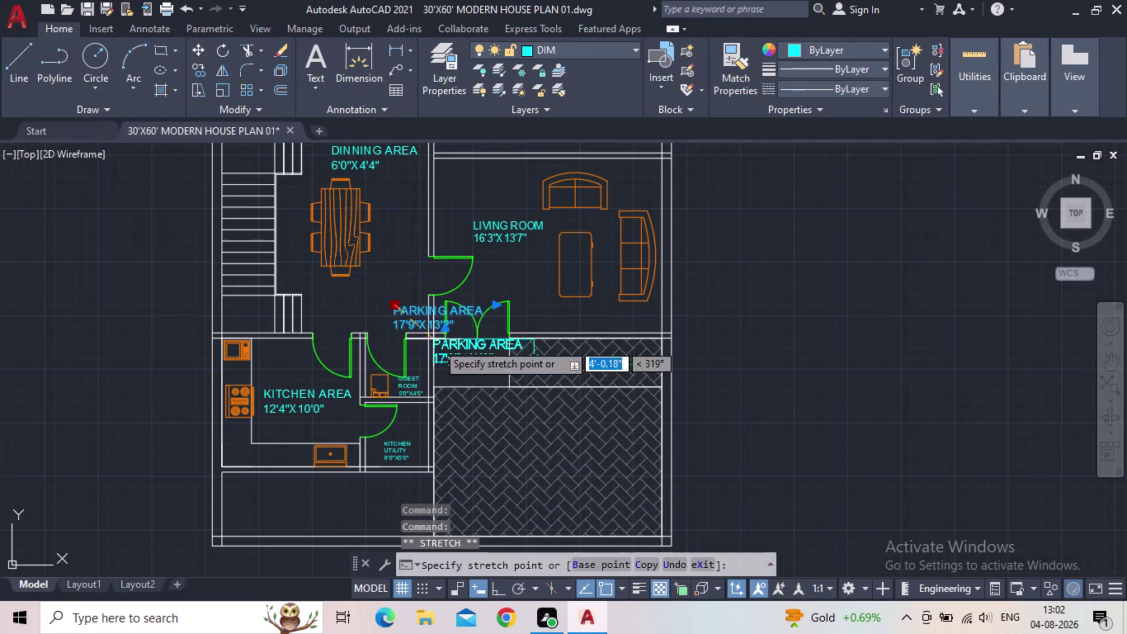
click(455, 375)
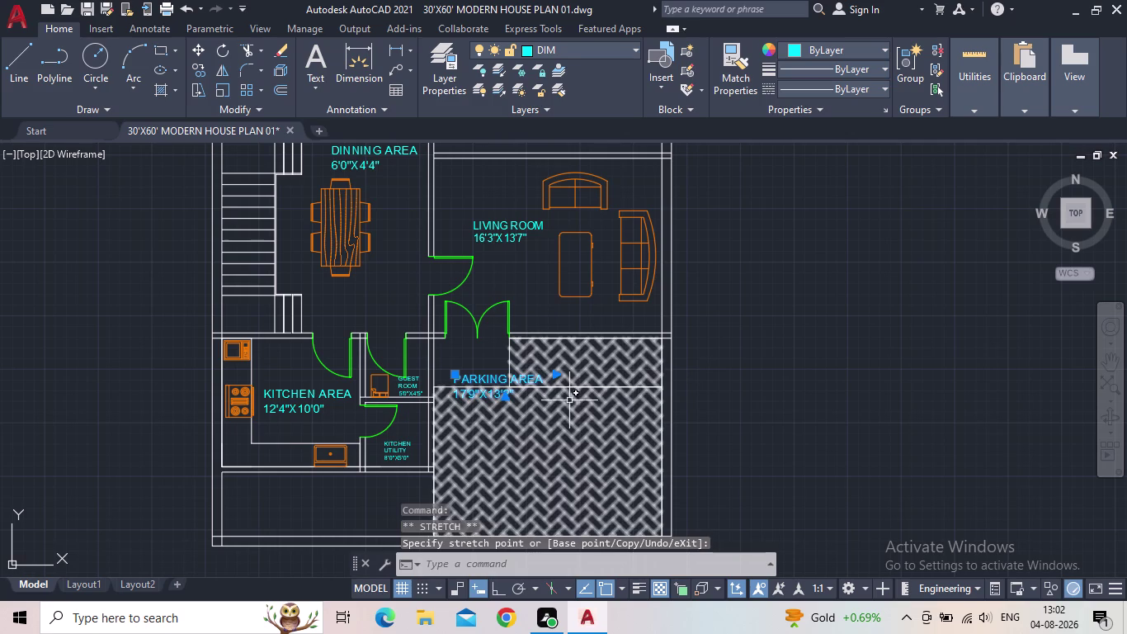
key(Escape)
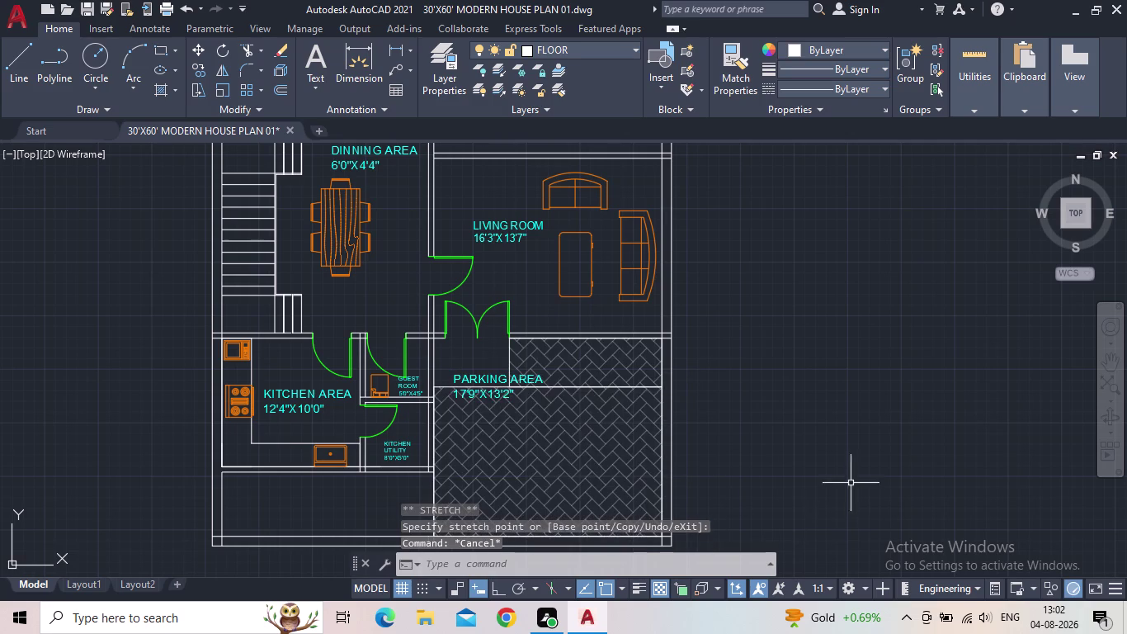
middle_drag(859, 462, 882, 381)
click(495, 297)
drag(475, 297, 481, 303)
click(502, 356)
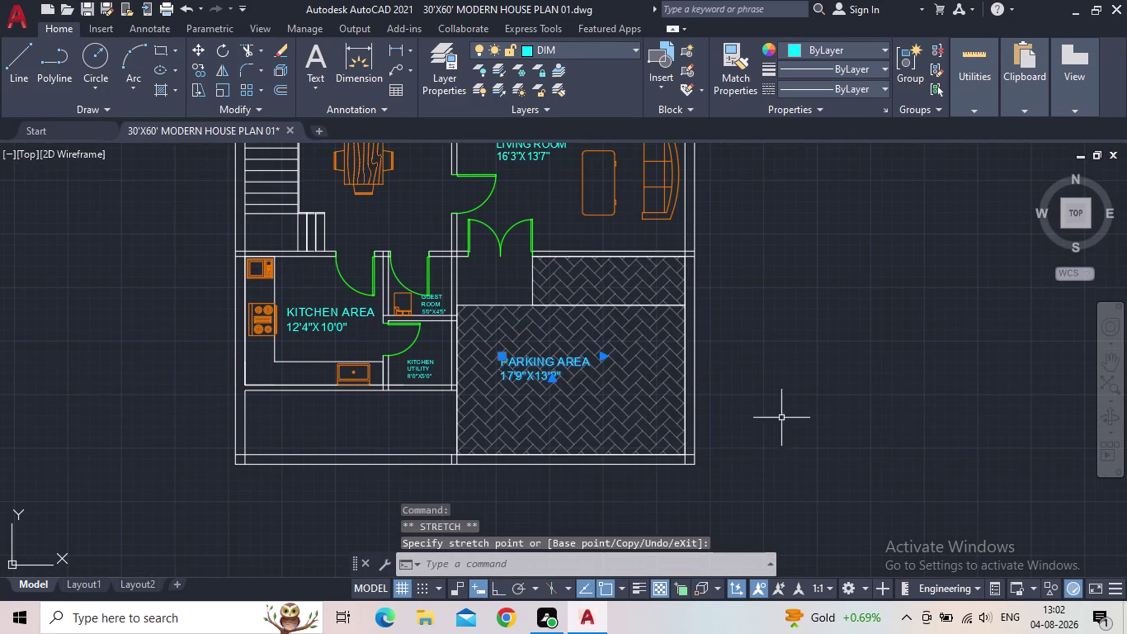
key(Escape)
Save the drawing.
middle_drag(773, 410, 795, 401)
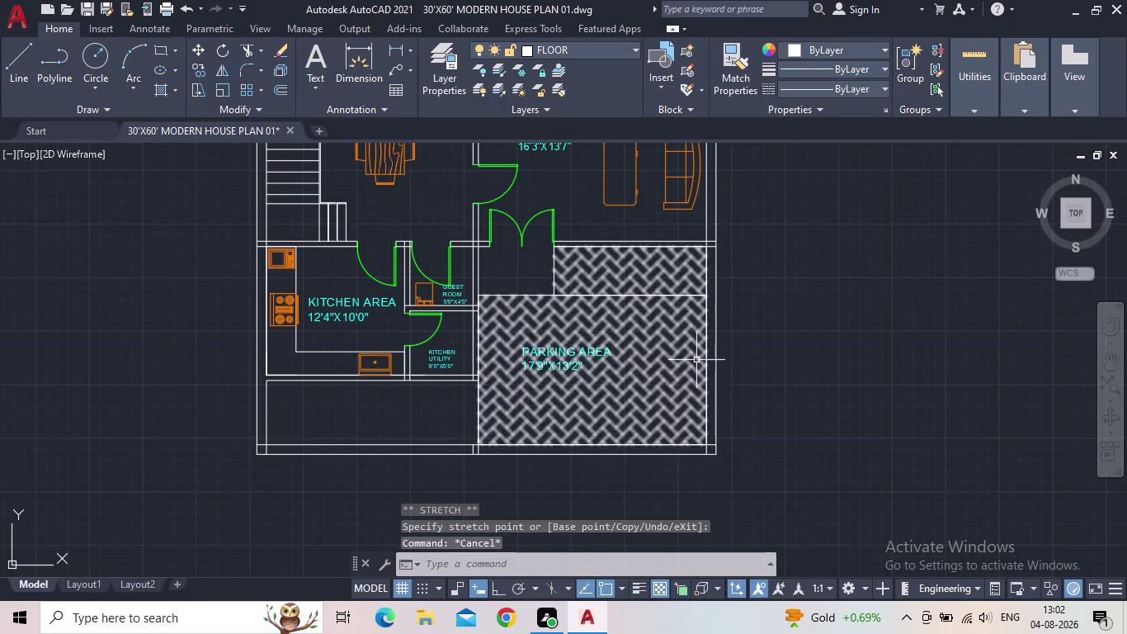
scroll(down, 3)
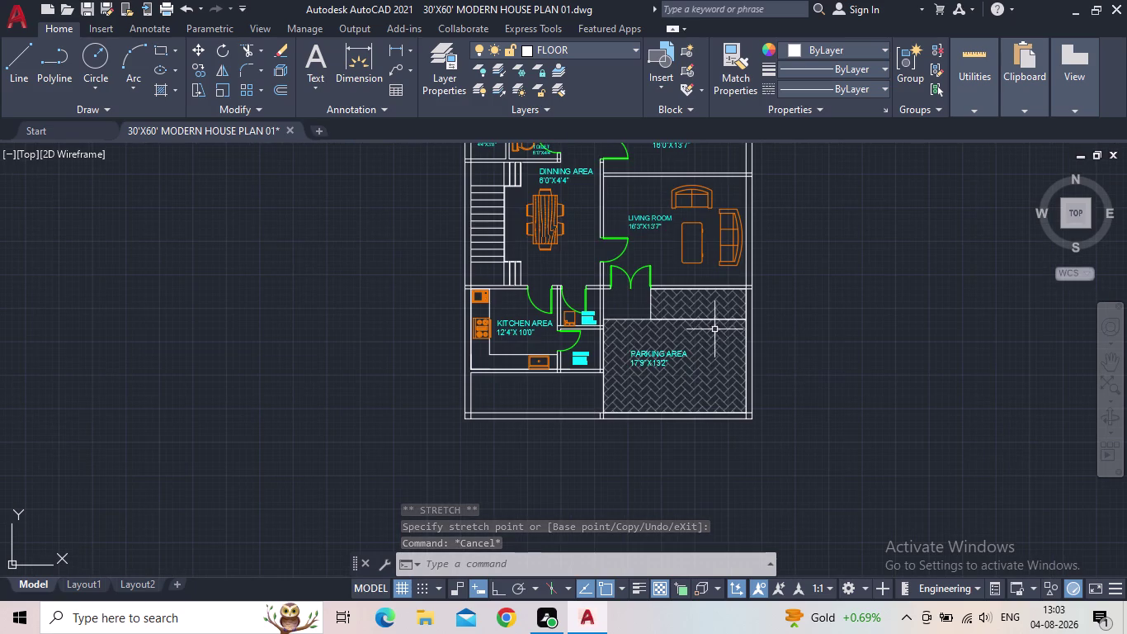
click(87, 5)
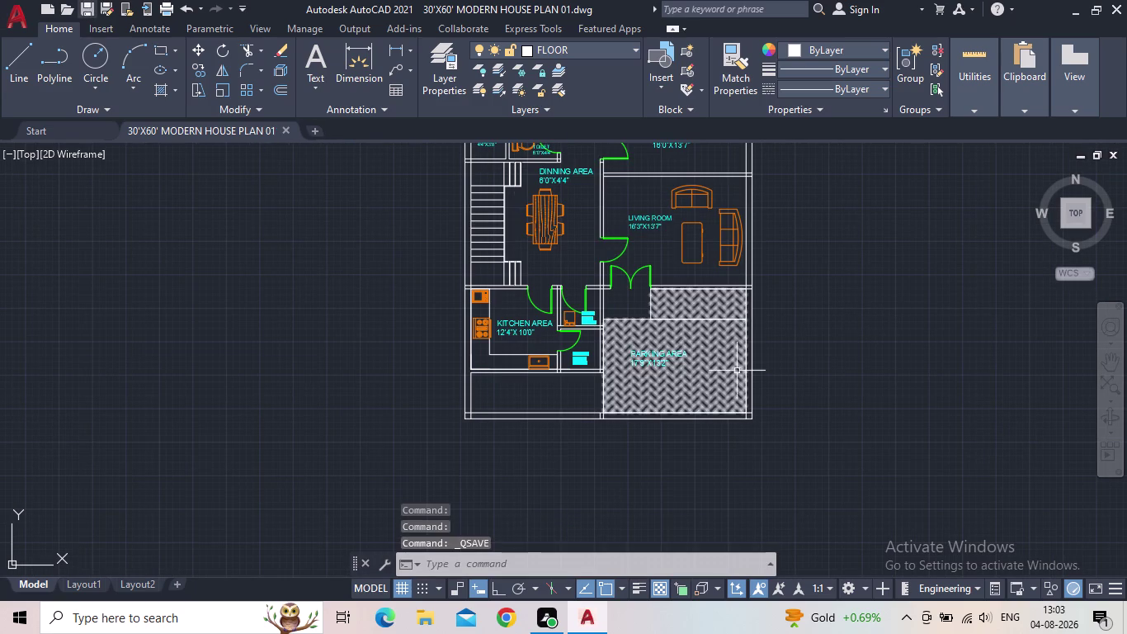
Pan and zoom around the saved plan to view the kitchen and parking area.
middle_drag(737, 370, 715, 369)
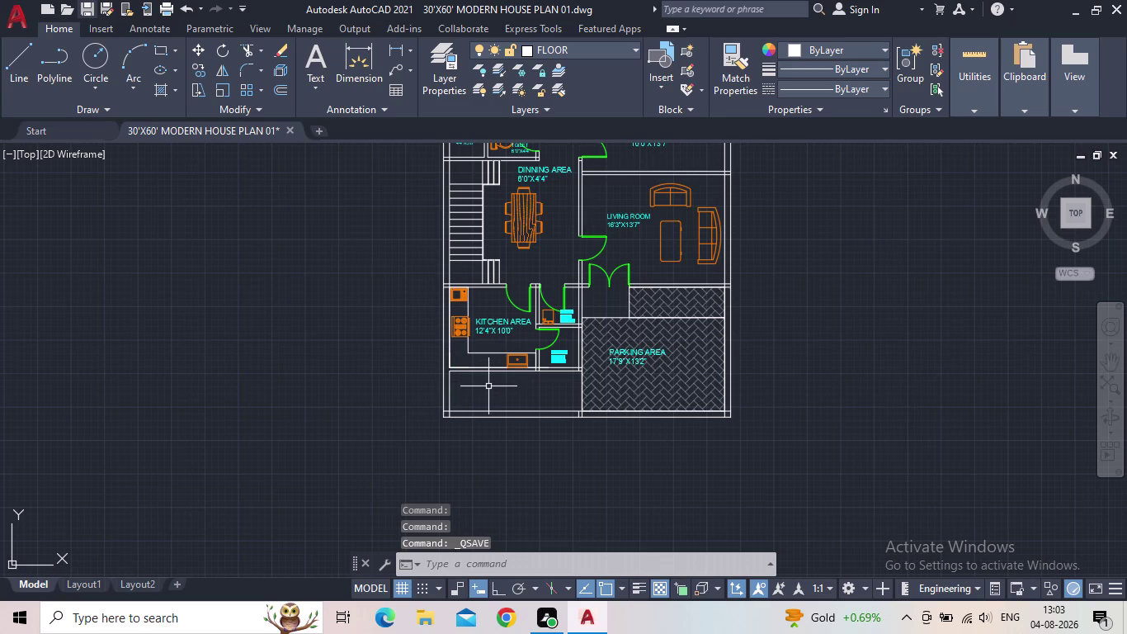
scroll(down, 3)
middle_drag(488, 389, 443, 430)
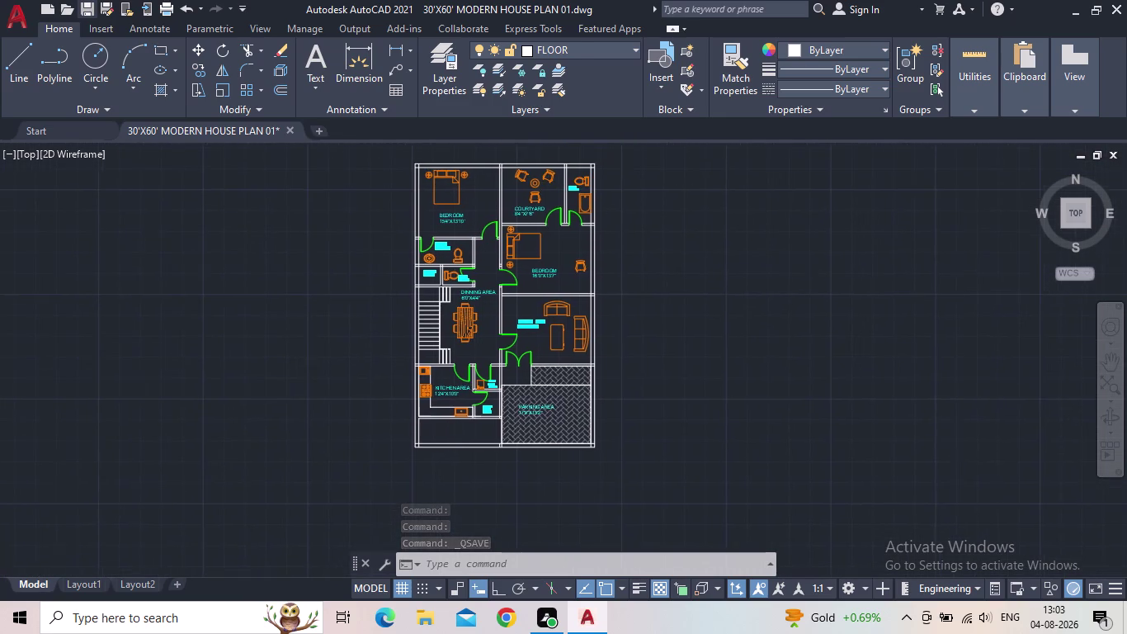
scroll(down, 3)
scroll(up, 3)
middle_drag(622, 387, 717, 343)
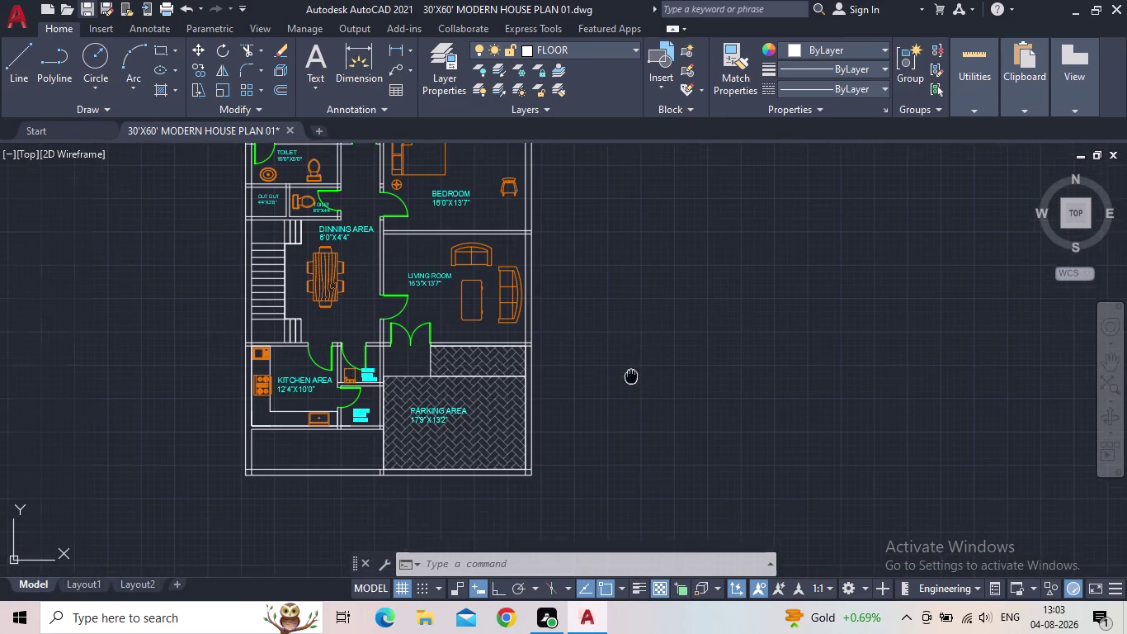
middle_drag(717, 343, 878, 335)
scroll(up, 3)
Trim the overshooting wall line ends at the lower corner using TR.
key(t)
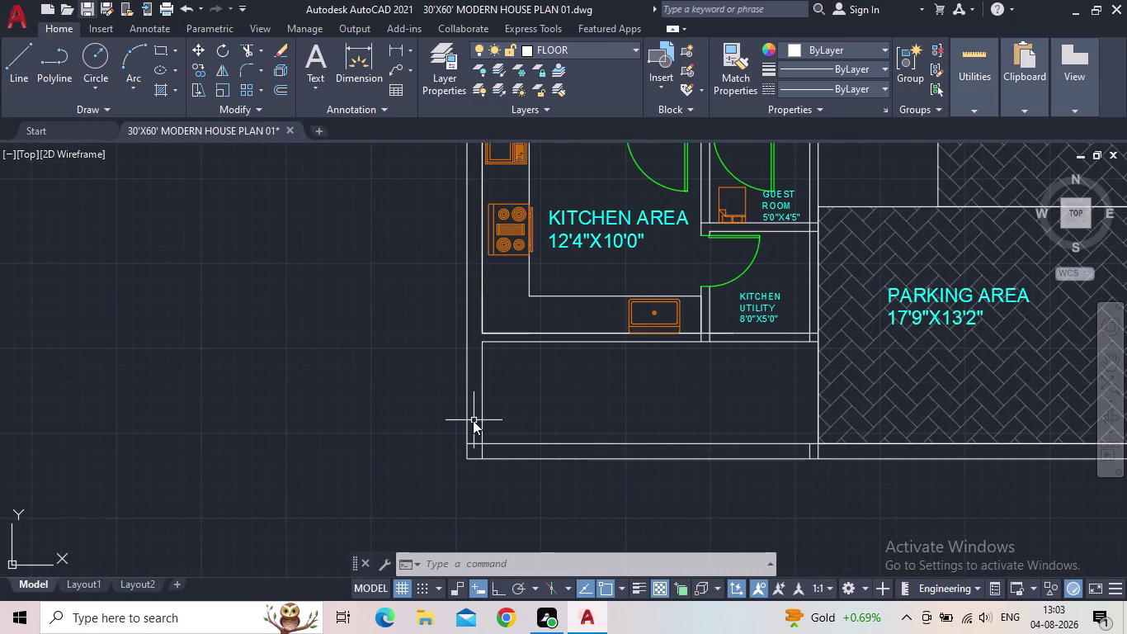
key(r)
key(space)
scroll(up, 3)
scroll(up, 3)
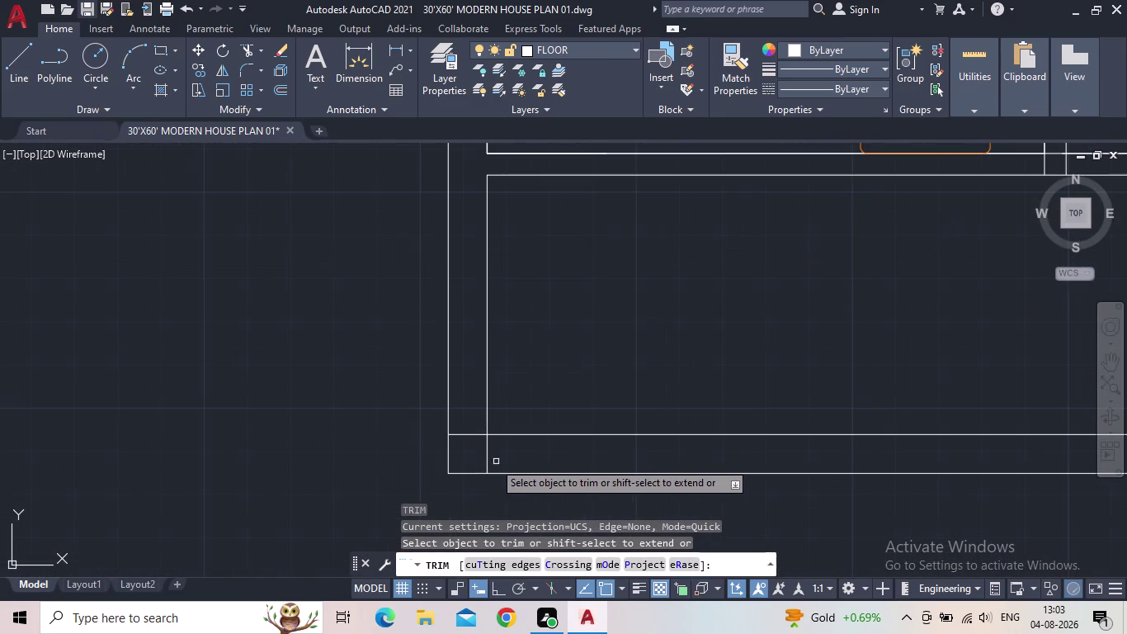
drag(470, 456, 465, 414)
drag(502, 461, 478, 455)
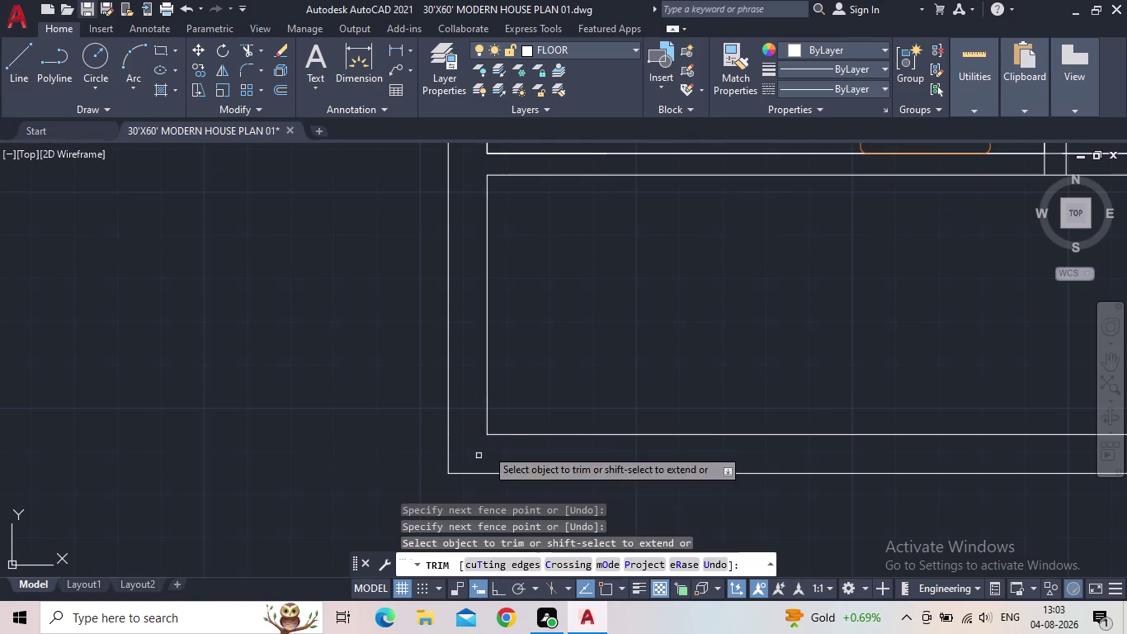
scroll(down, 3)
Trim the stray wall line below the parking area and end the trim.
middle_drag(560, 358, 430, 388)
scroll(up, 3)
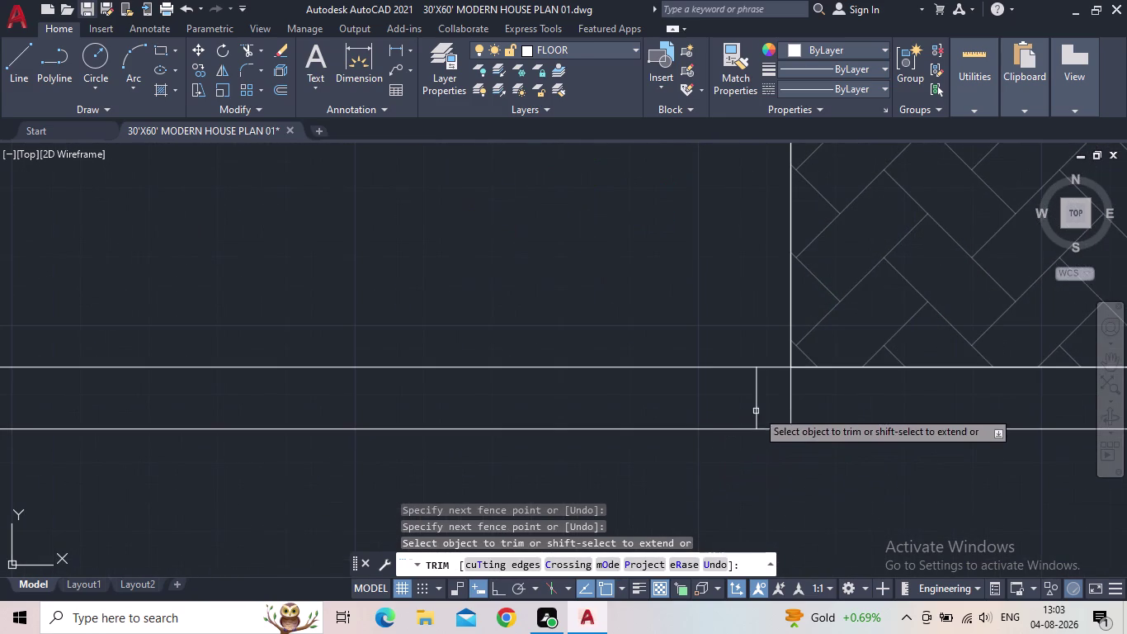
drag(763, 399, 720, 400)
scroll(down, 3)
key(Escape)
scroll(down, 3)
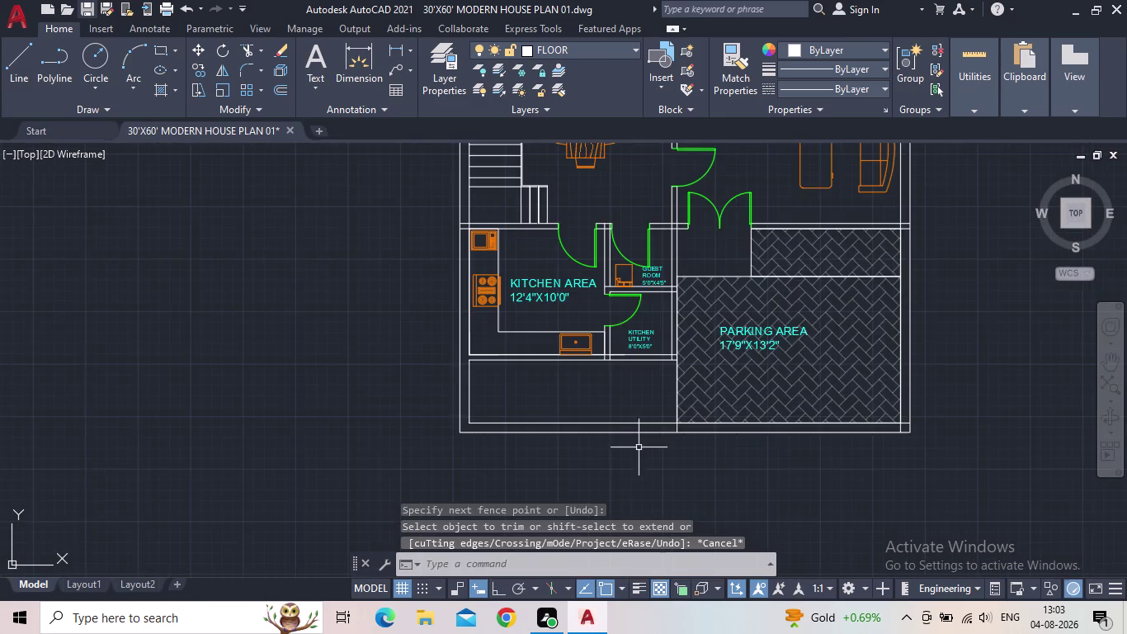
middle_drag(518, 458, 486, 462)
scroll(down, 3)
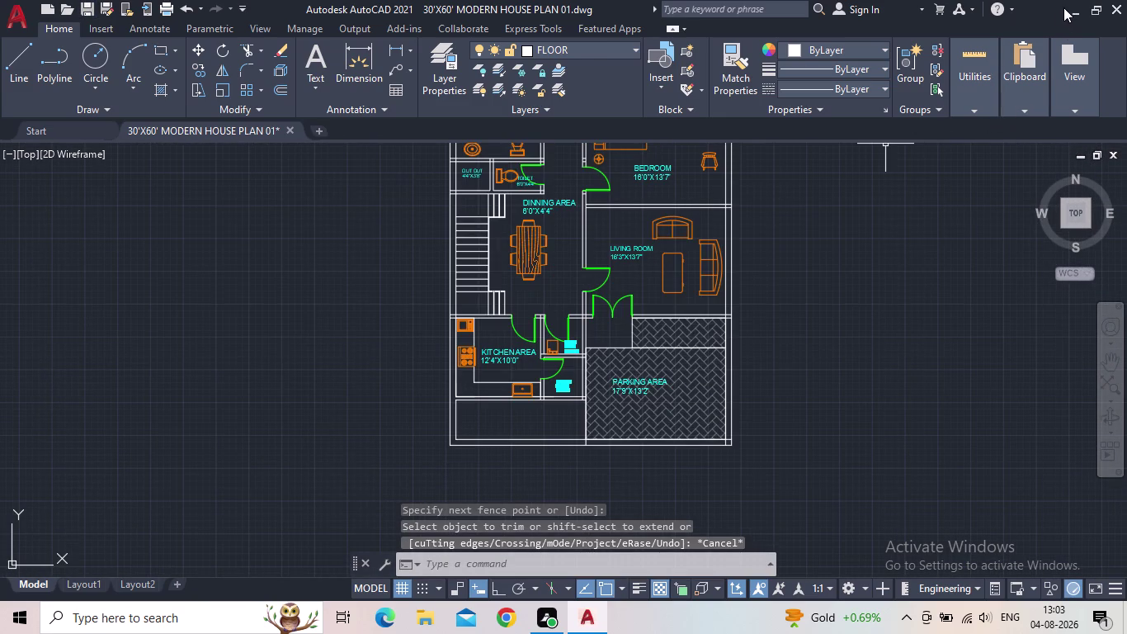